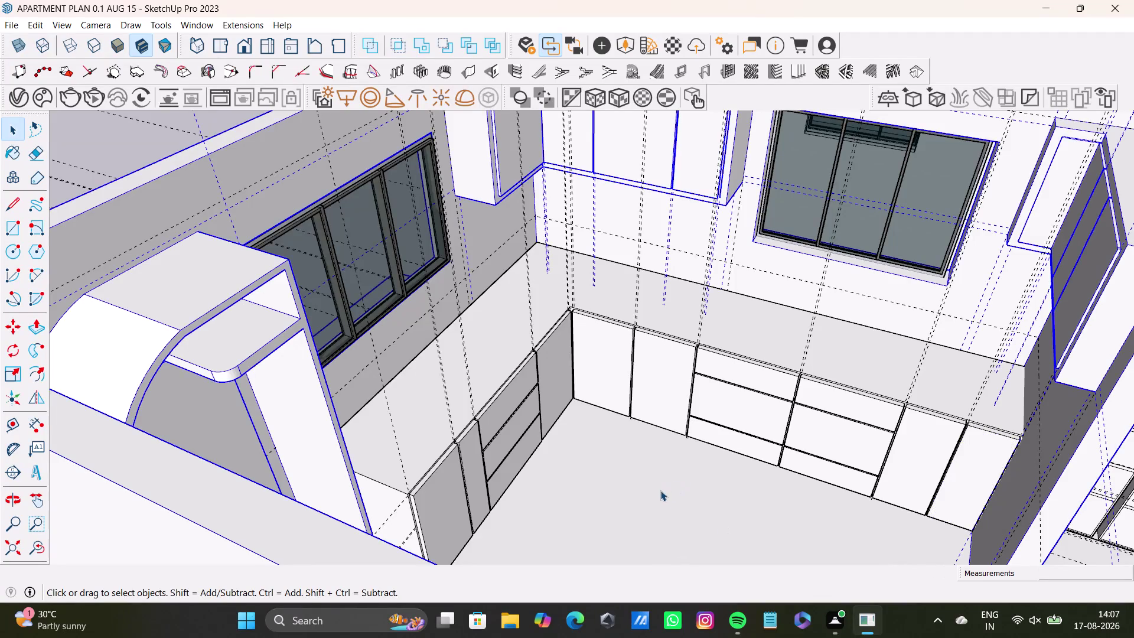
Orbit the view to look down on the base cabinets under the window.
scroll(down, 3)
click(444, 123)
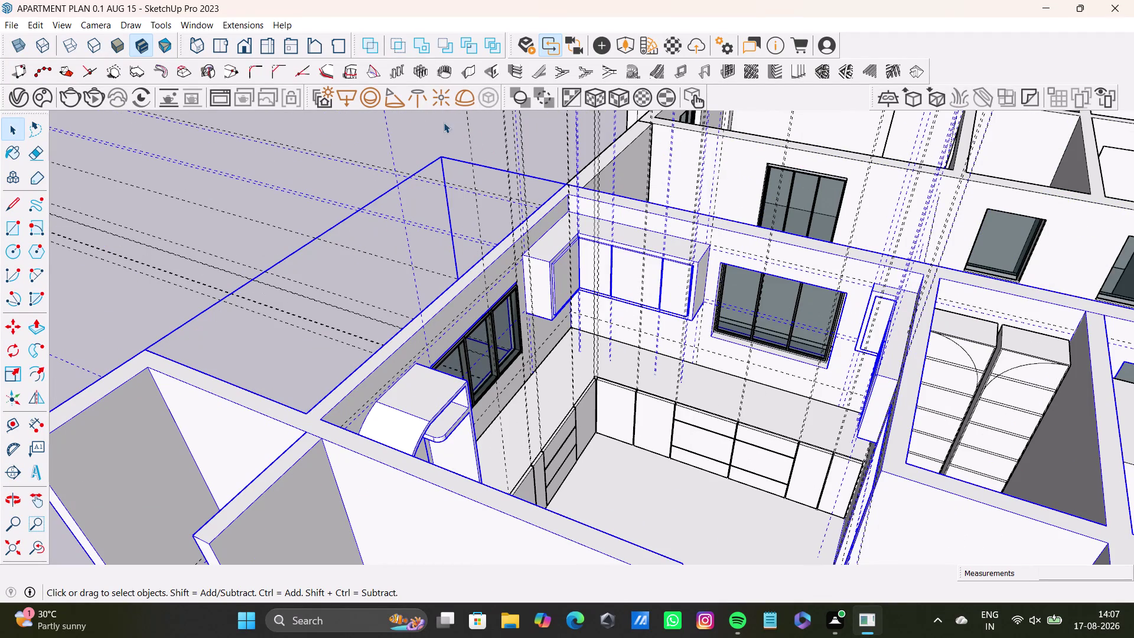
scroll(down, 3)
middle_drag(553, 385, 435, 446)
scroll(up, 3)
middle_drag(568, 375, 589, 324)
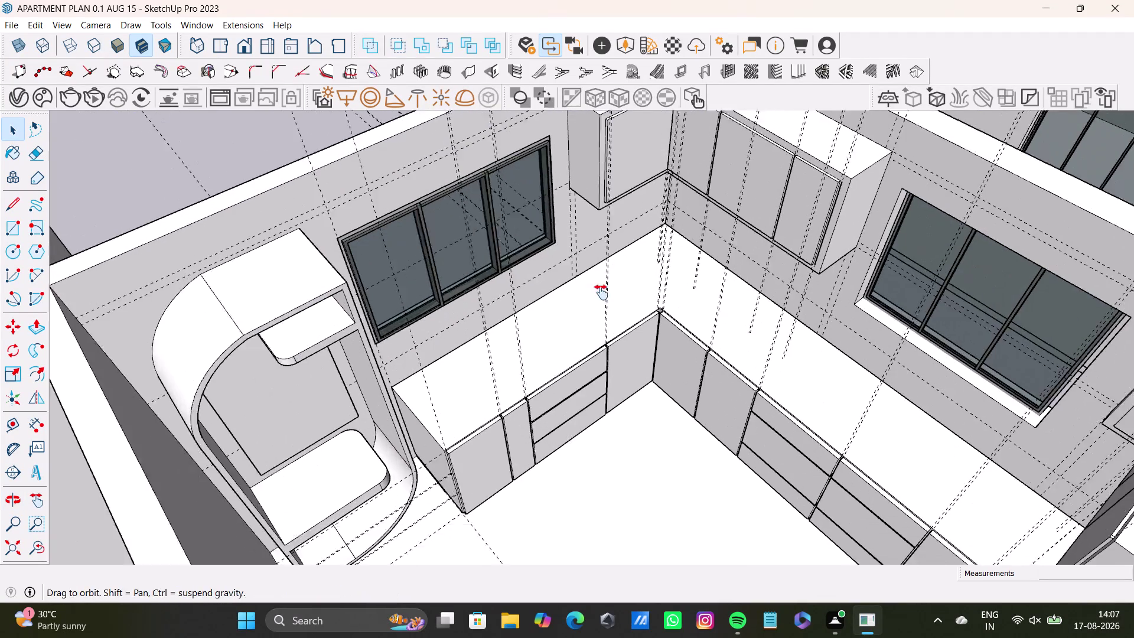
middle_drag(589, 324, 604, 288)
middle_drag(654, 337, 494, 292)
scroll(up, 3)
middle_drag(588, 323, 597, 348)
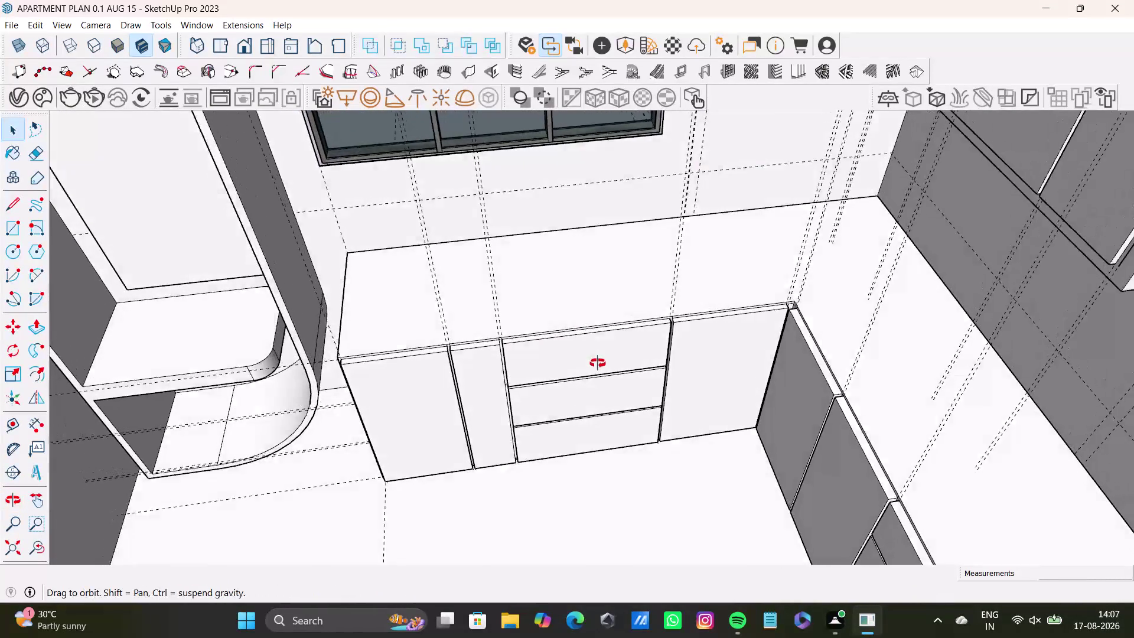
middle_drag(596, 348, 594, 411)
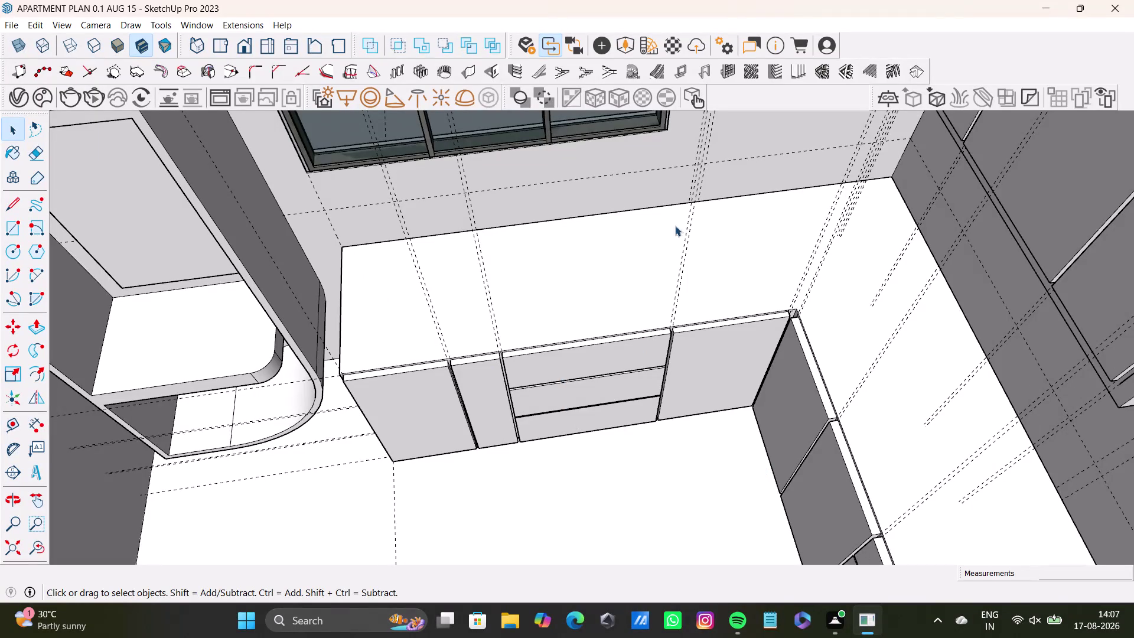
Bring up the Edit menu to reach Delete Guides.
click(9, 231)
scroll(up, 3)
key(space)
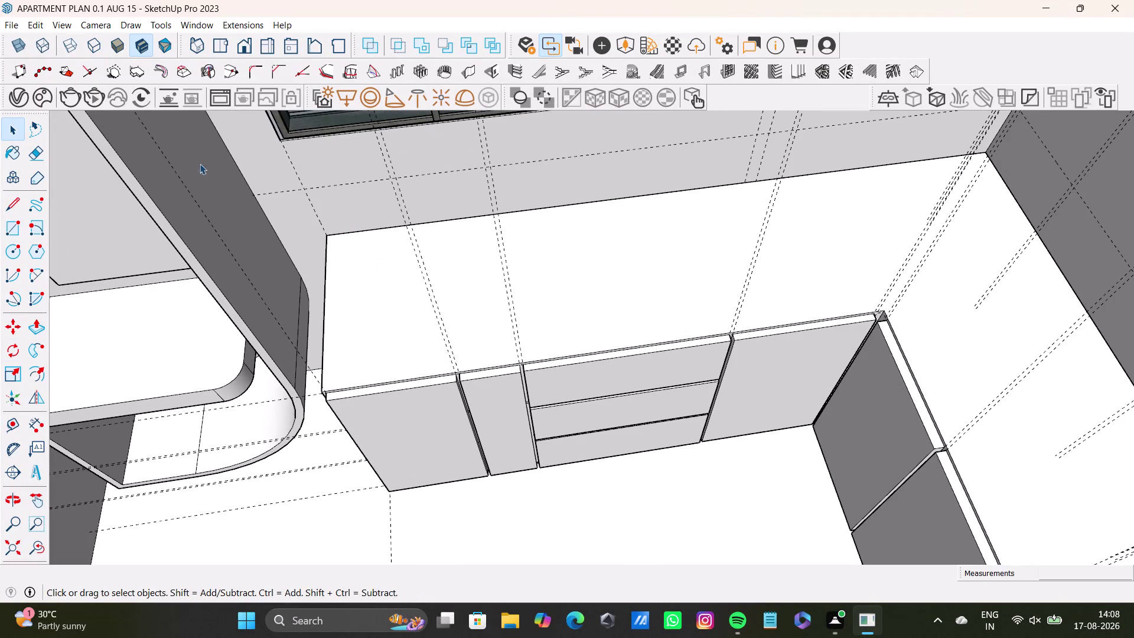
click(35, 25)
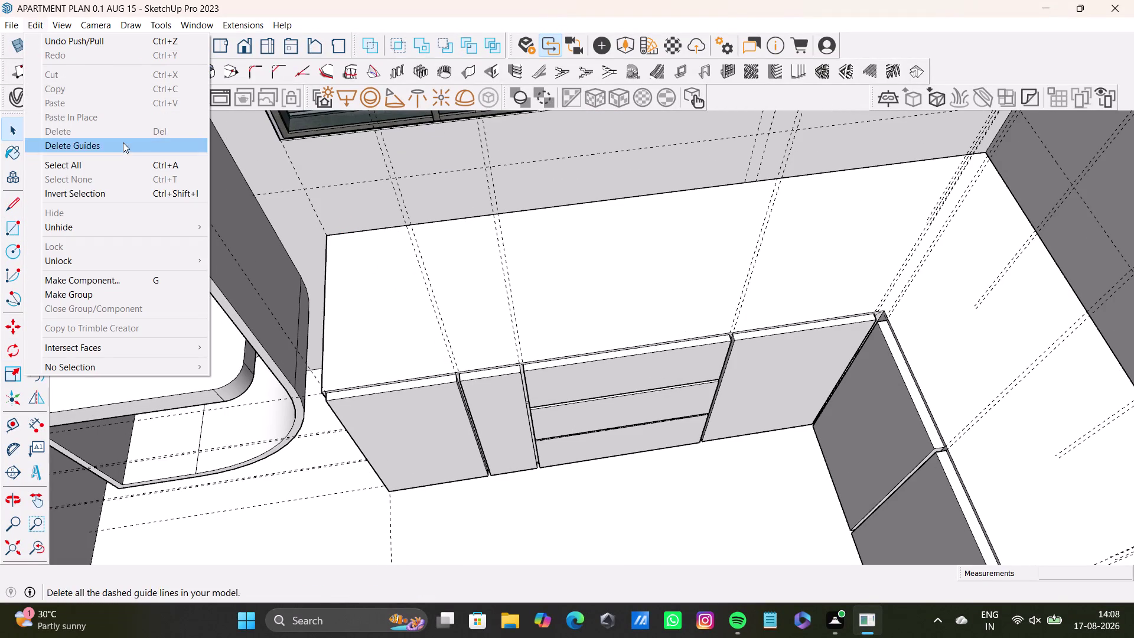
Delete all guide lines and draw a countertop-sized rectangle above the cabinets.
click(123, 142)
key(space)
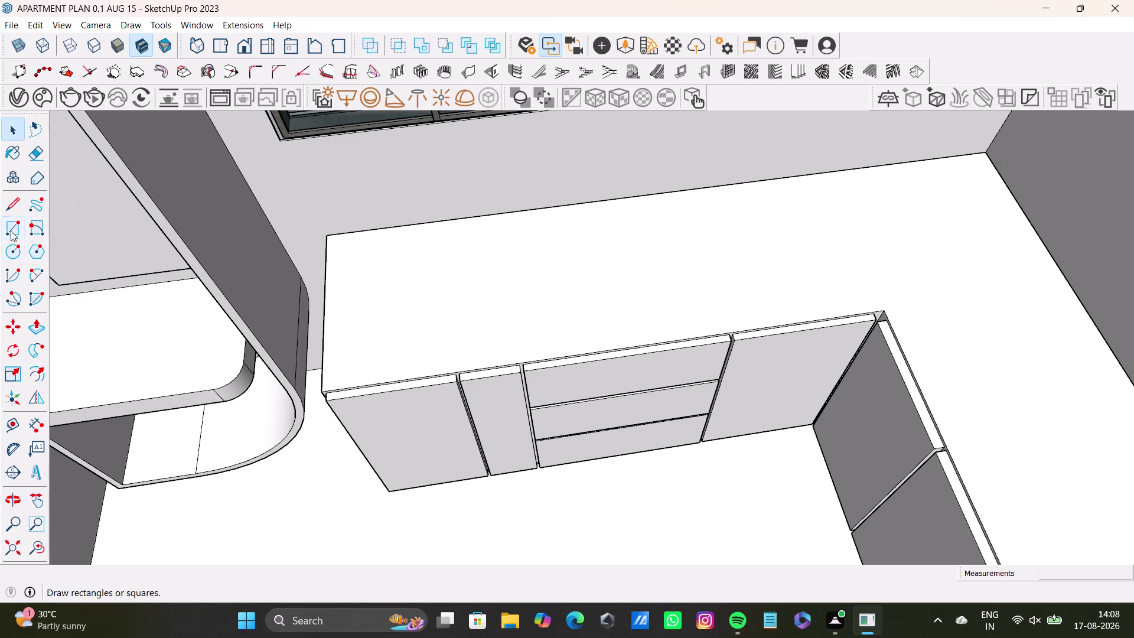
click(10, 230)
click(314, 208)
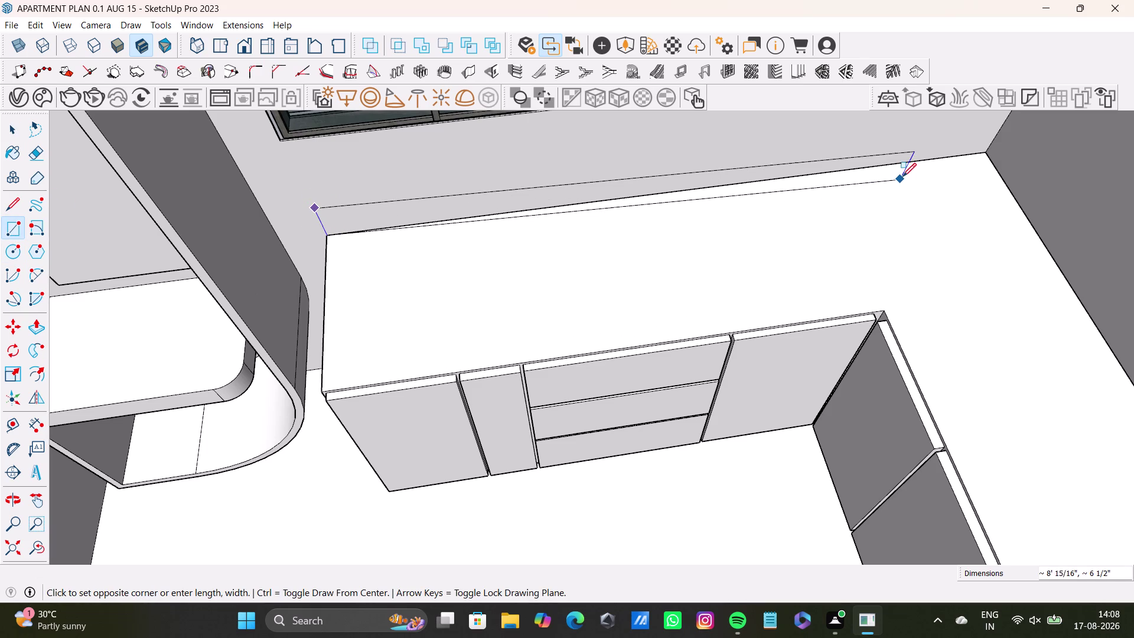
key(Up)
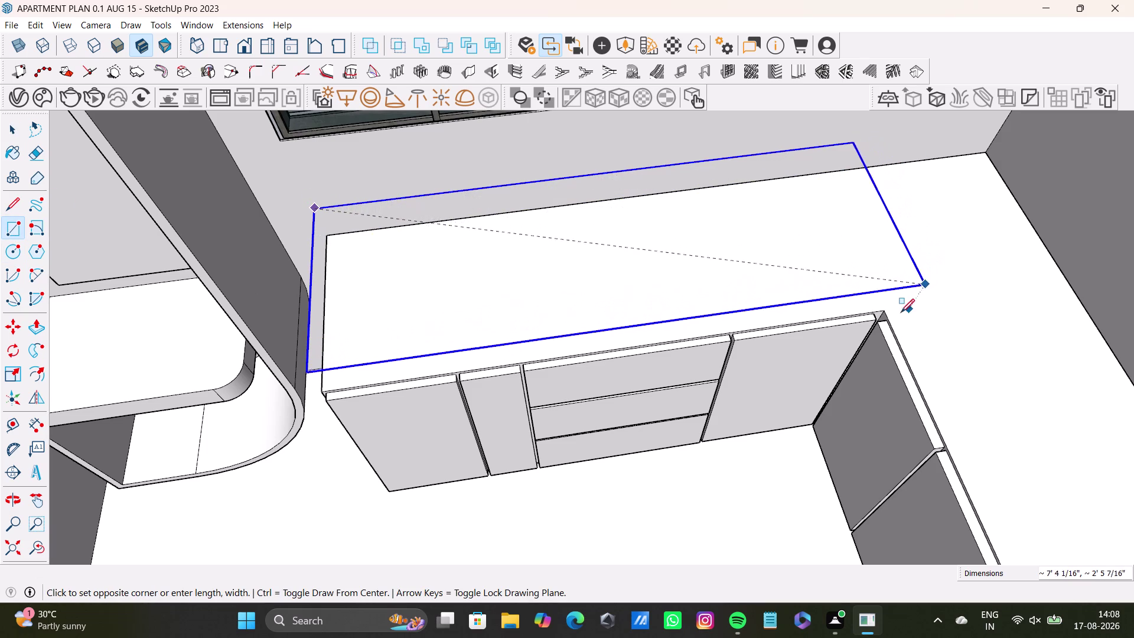
click(883, 321)
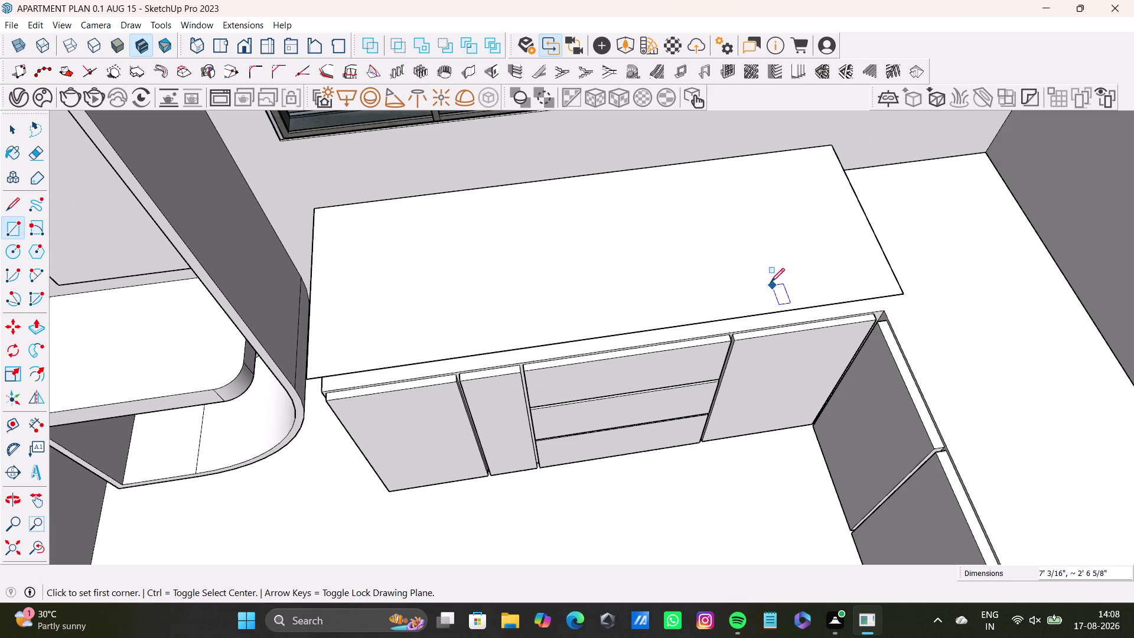
key(space)
Select the new rectangle and move it down onto the cabinet tops.
middle_drag(774, 300, 818, 107)
middle_drag(704, 242, 664, 330)
key(space)
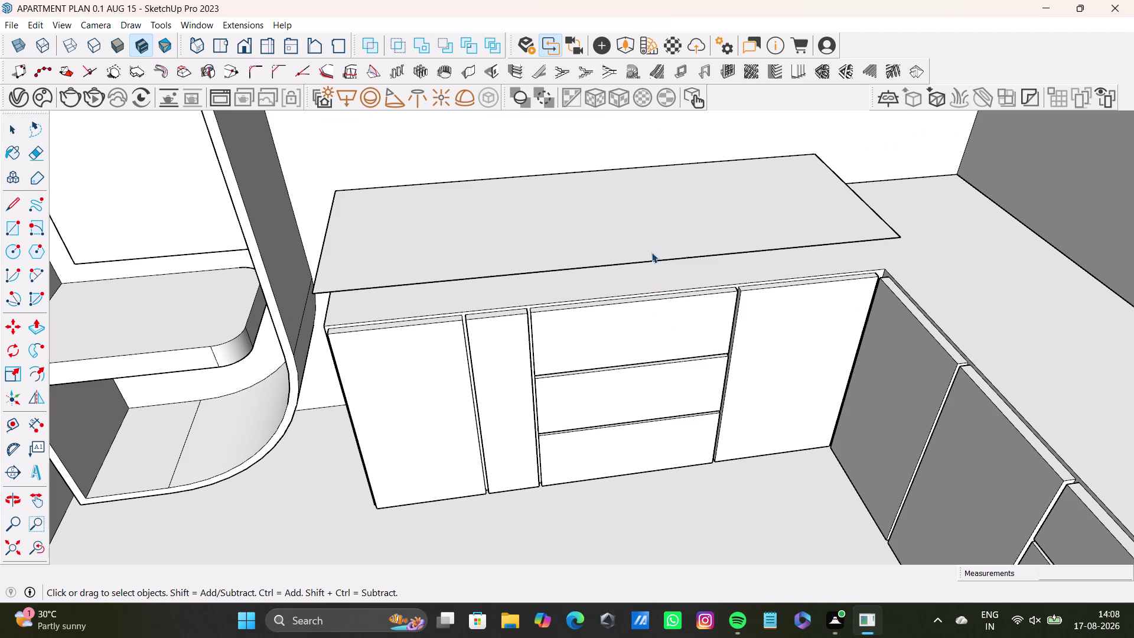
double_click(673, 237)
key(m)
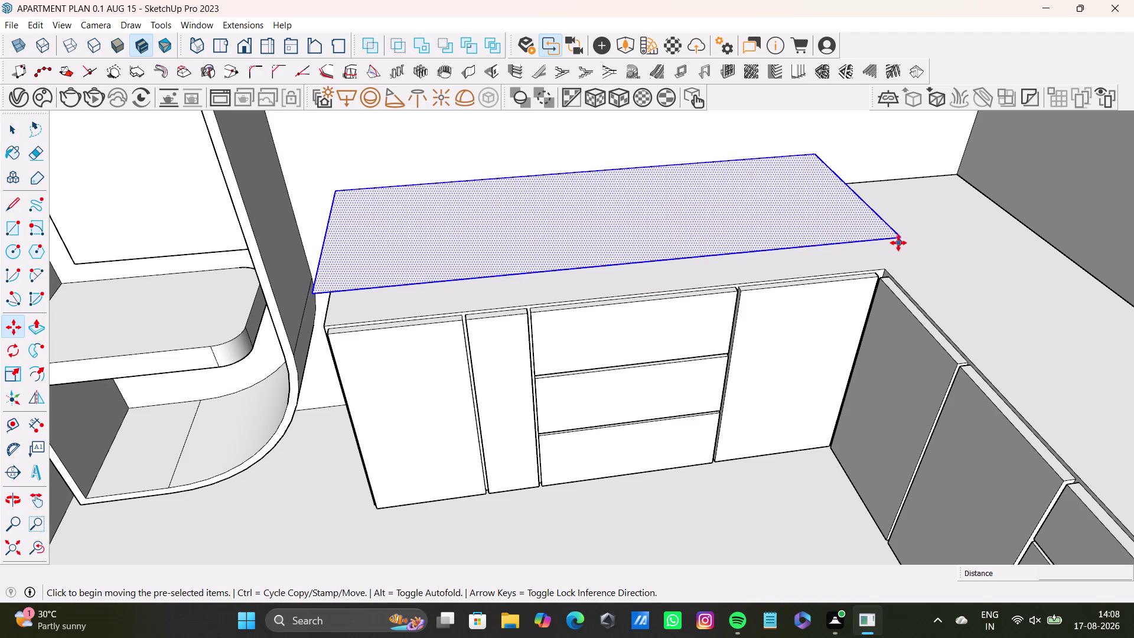
click(897, 238)
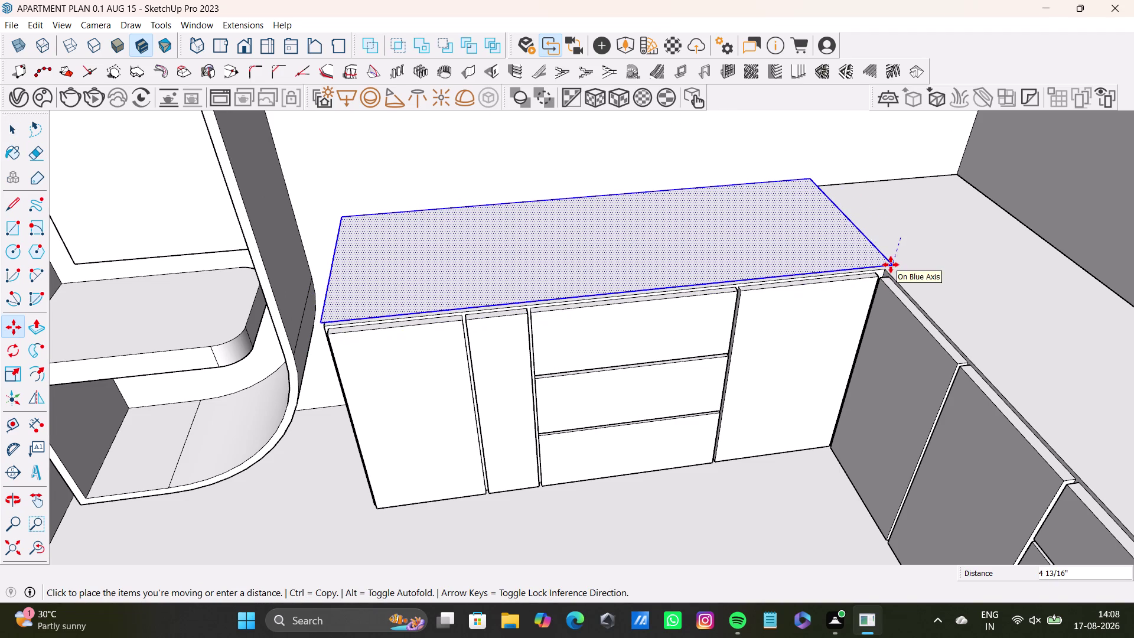
click(888, 253)
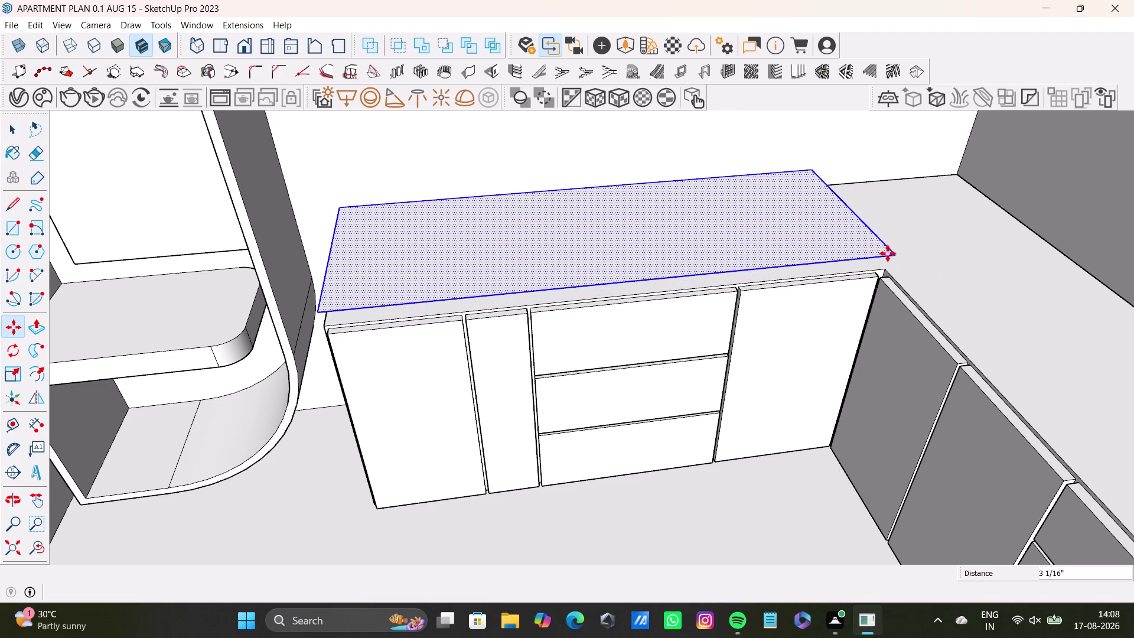
Push/Pull the rectangle into a thin countertop slab.
key(p)
drag(845, 226, 844, 215)
middle_drag(863, 303, 849, 305)
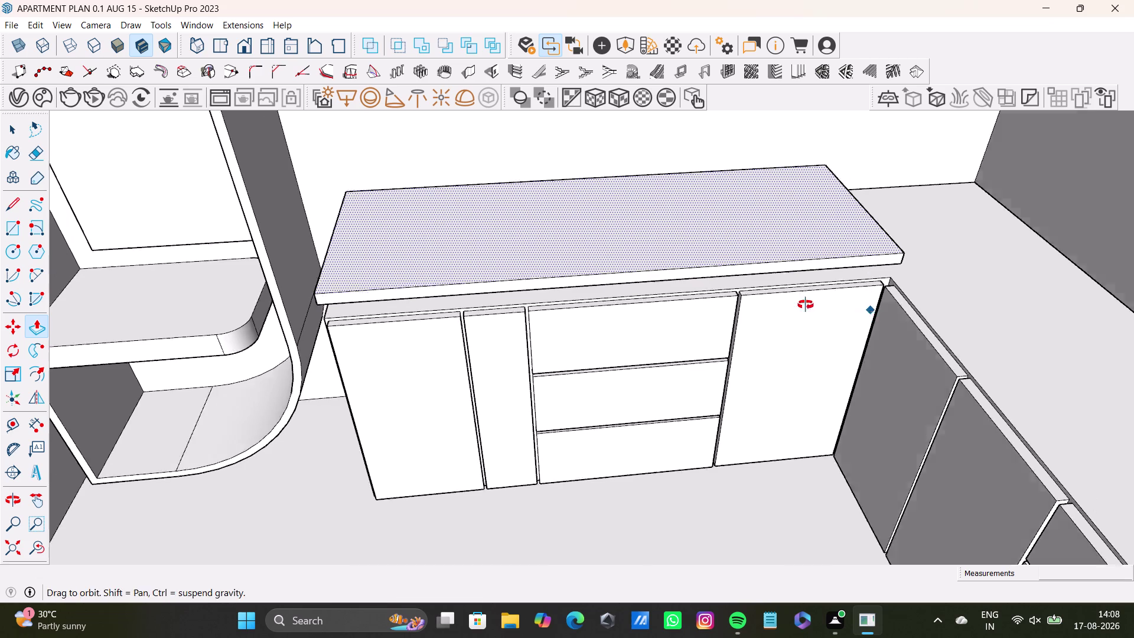
middle_drag(848, 304, 700, 308)
scroll(up, 3)
middle_drag(940, 342, 797, 291)
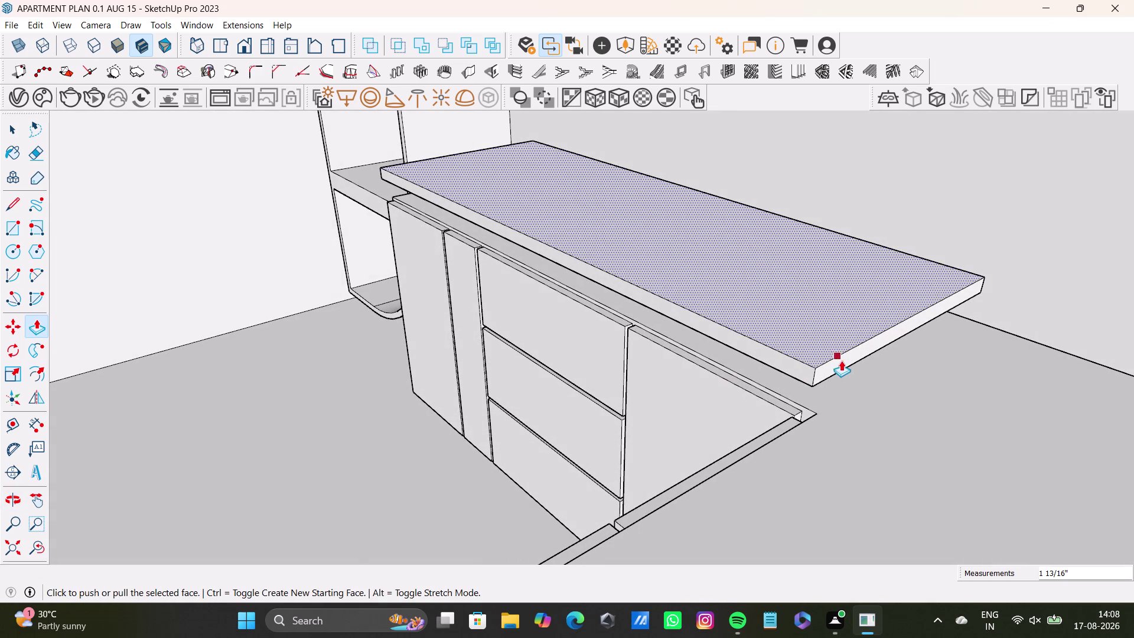
key(space)
click(843, 362)
key(p)
drag(838, 362, 1133, 475)
drag(3, 552, 21, 552)
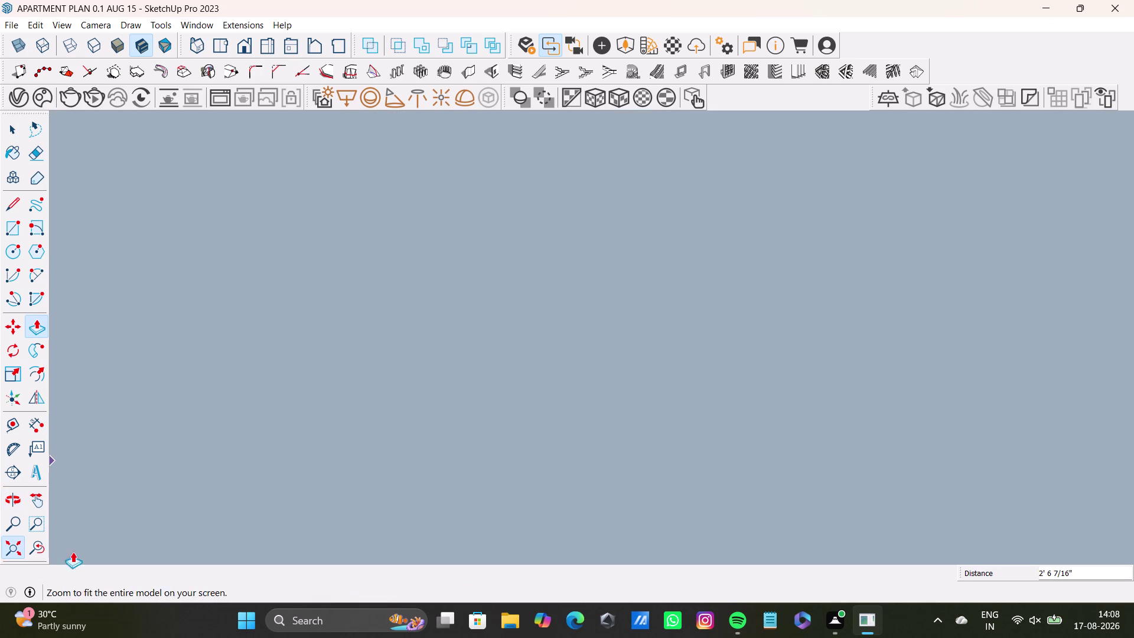
Select the whole countertop slab above the base cabinets.
middle_drag(257, 513, 584, 546)
scroll(up, 3)
middle_drag(616, 273, 588, 460)
scroll(up, 3)
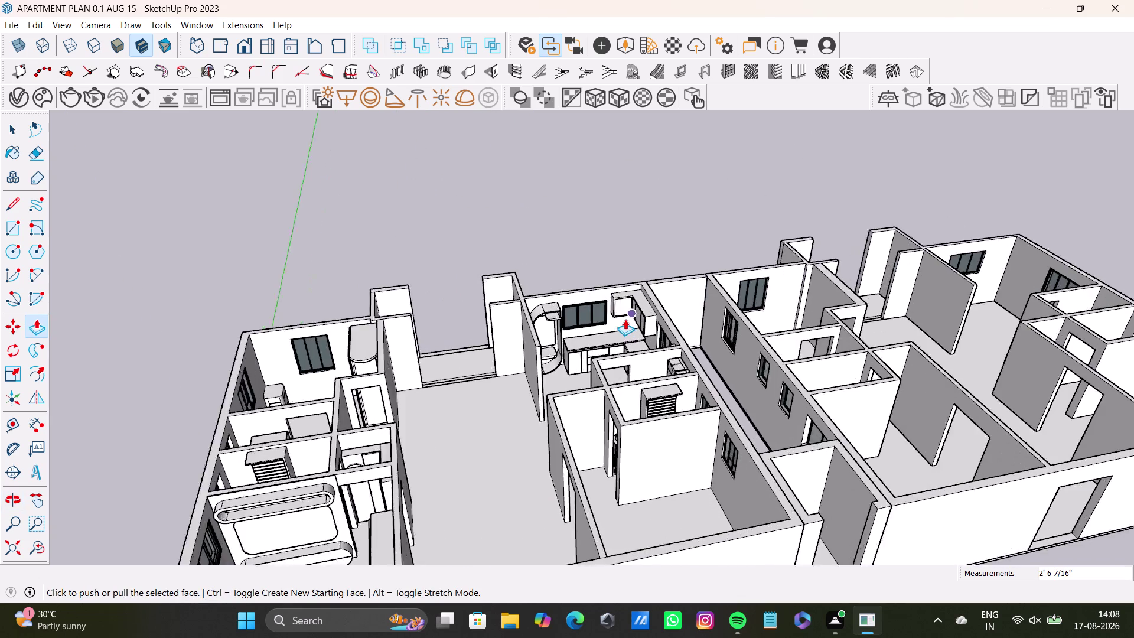
scroll(up, 3)
middle_drag(701, 375, 708, 321)
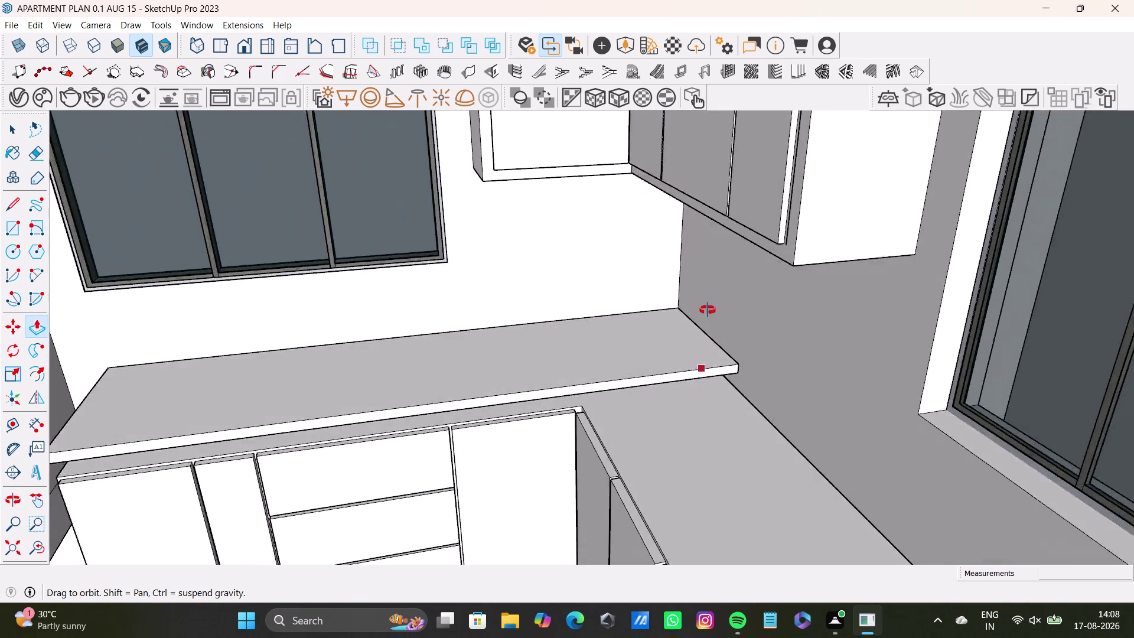
middle_drag(708, 322, 702, 352)
middle_drag(671, 389, 724, 302)
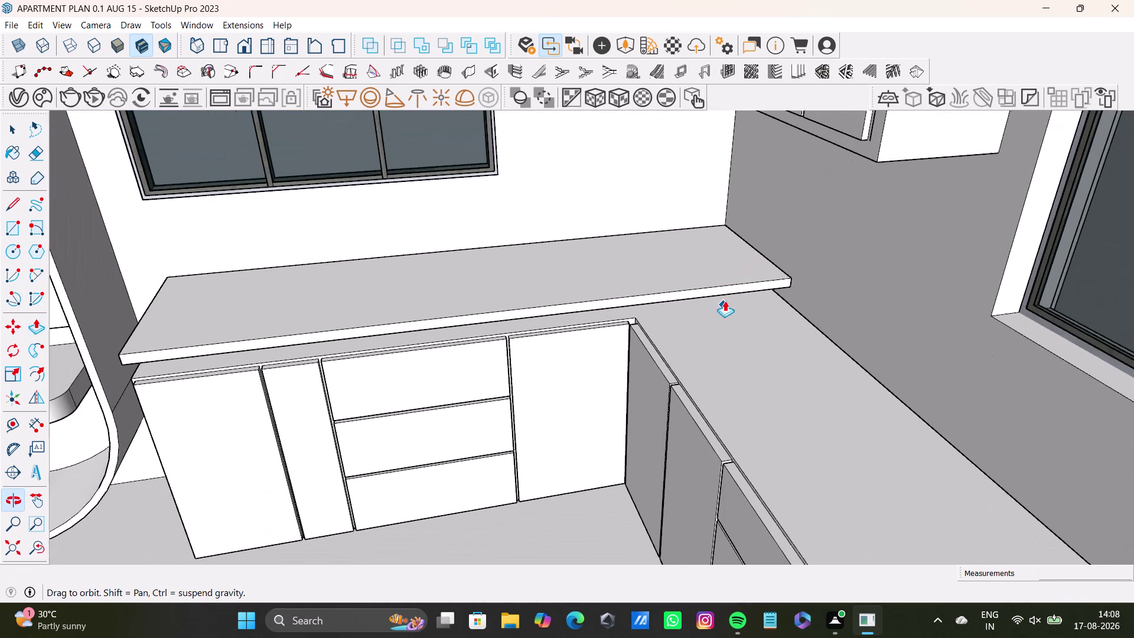
middle_drag(724, 302, 724, 300)
key(space)
click(146, 358)
double_click(149, 353)
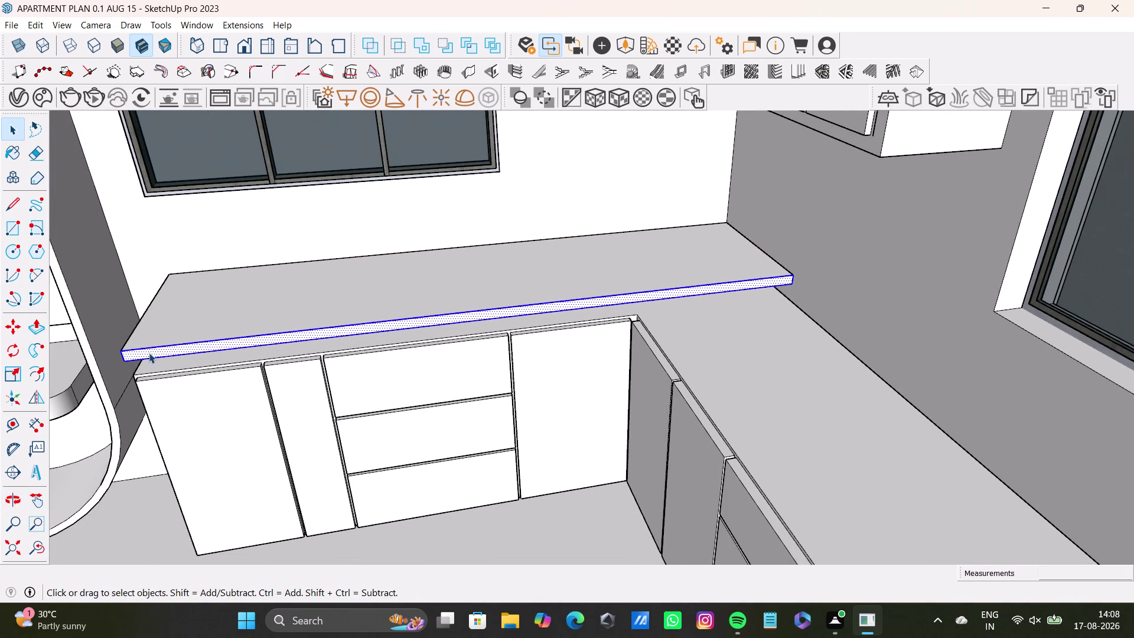
double_click(163, 328)
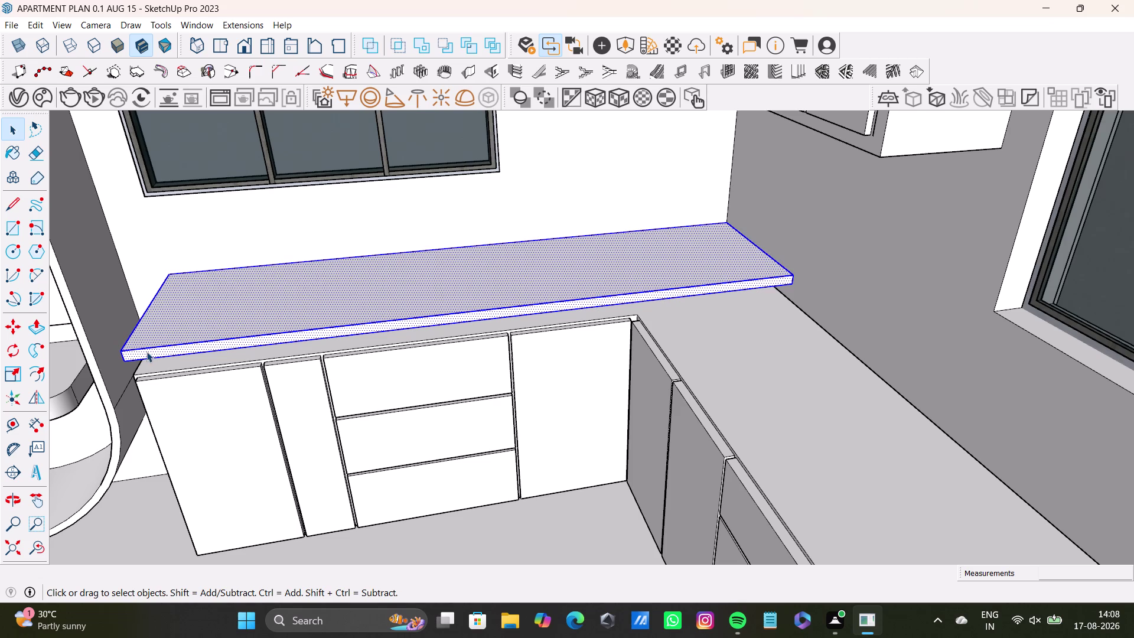
Start moving the countertop, then reselect the slab from underneath.
text(m,)
click(126, 360)
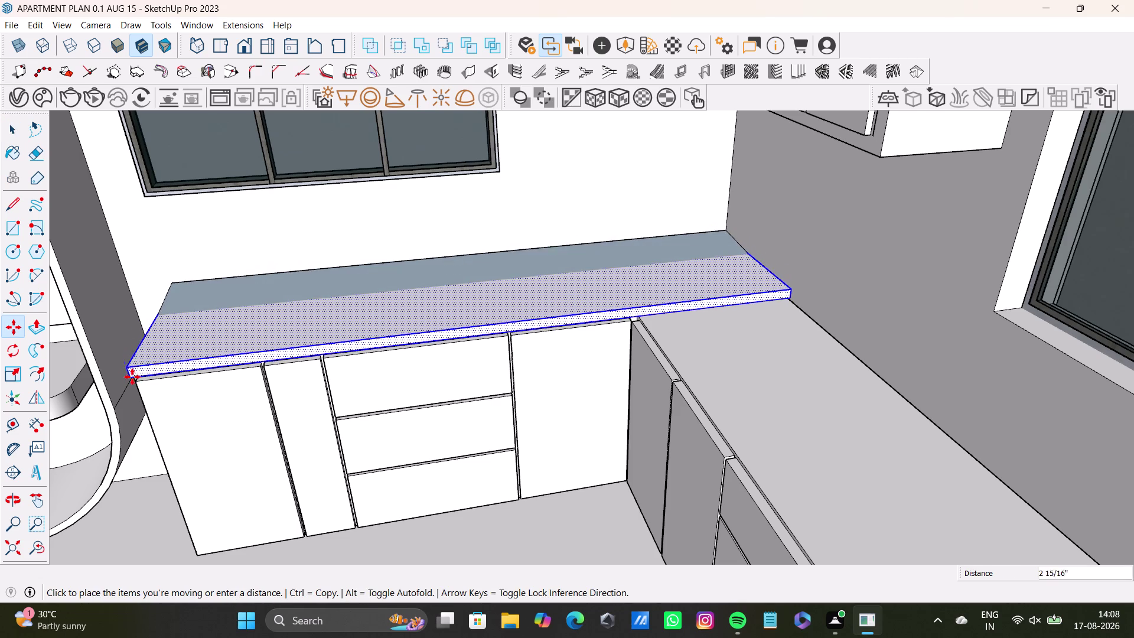
key(space)
middle_drag(240, 362, 451, 200)
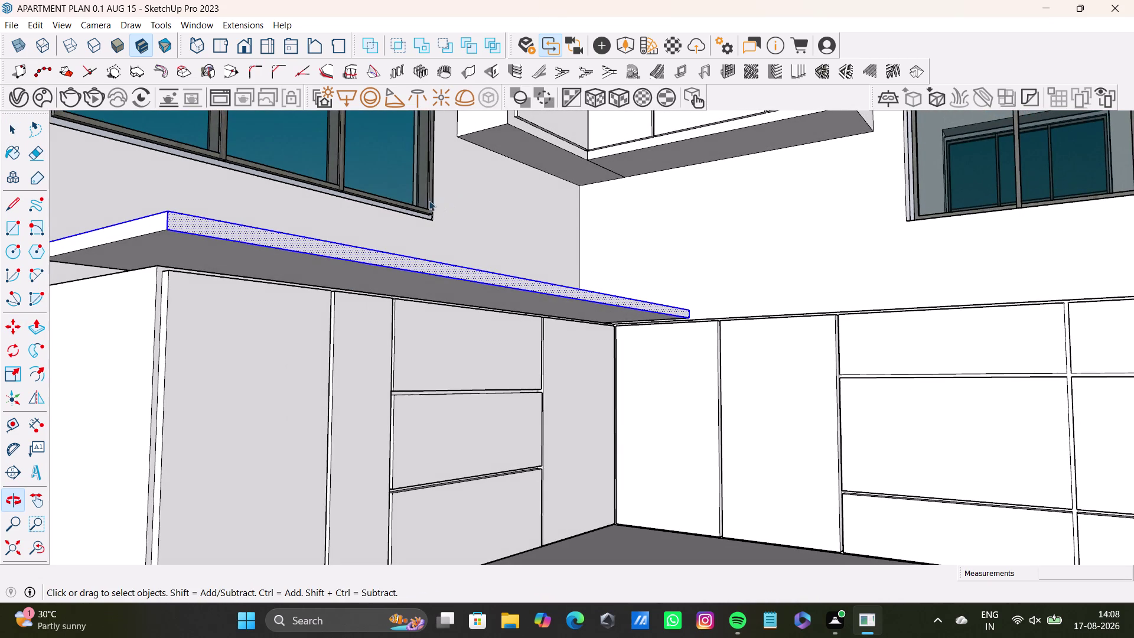
double_click(143, 225)
double_click(161, 237)
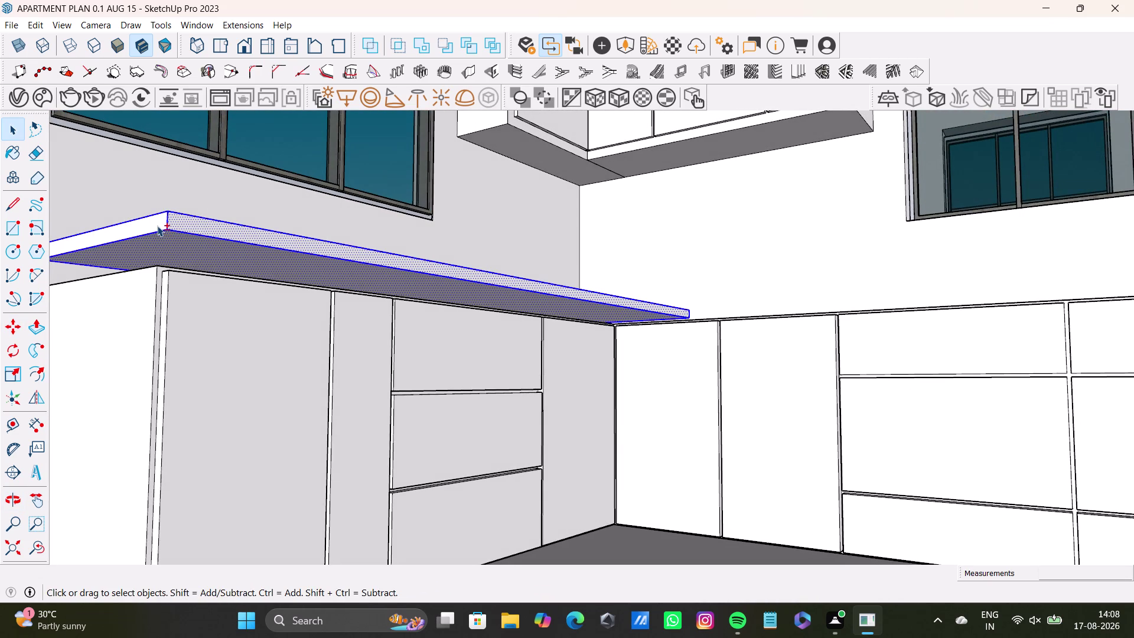
double_click(157, 225)
middle_drag(173, 240, 62, 366)
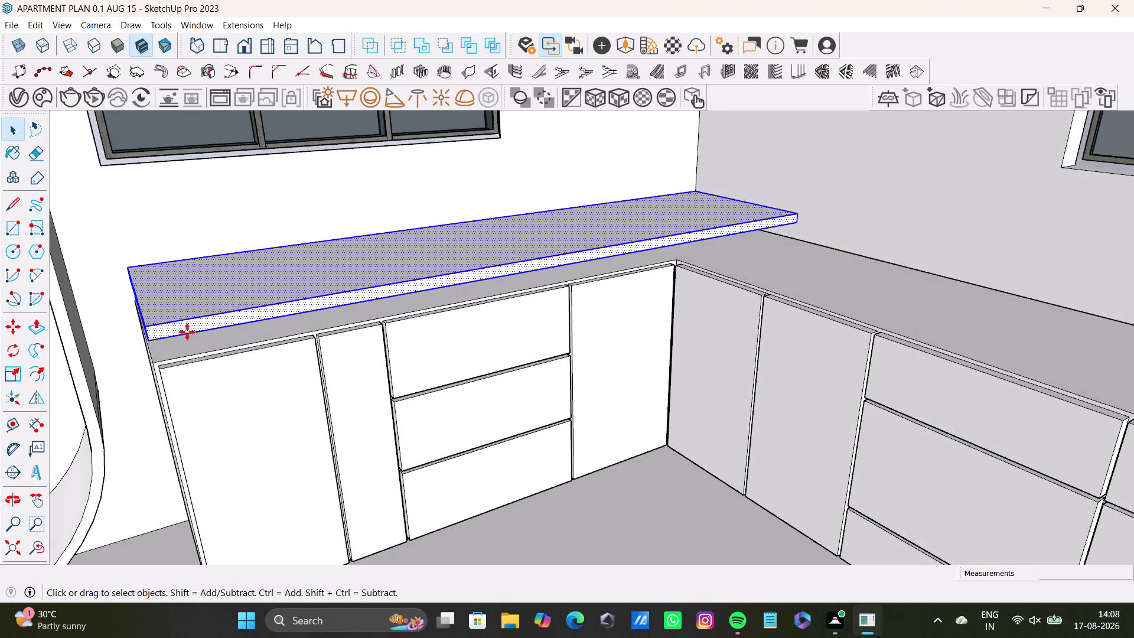
Move the countertop onto the cabinet edge by its front corner, then shift it sideways.
key(m)
click(147, 340)
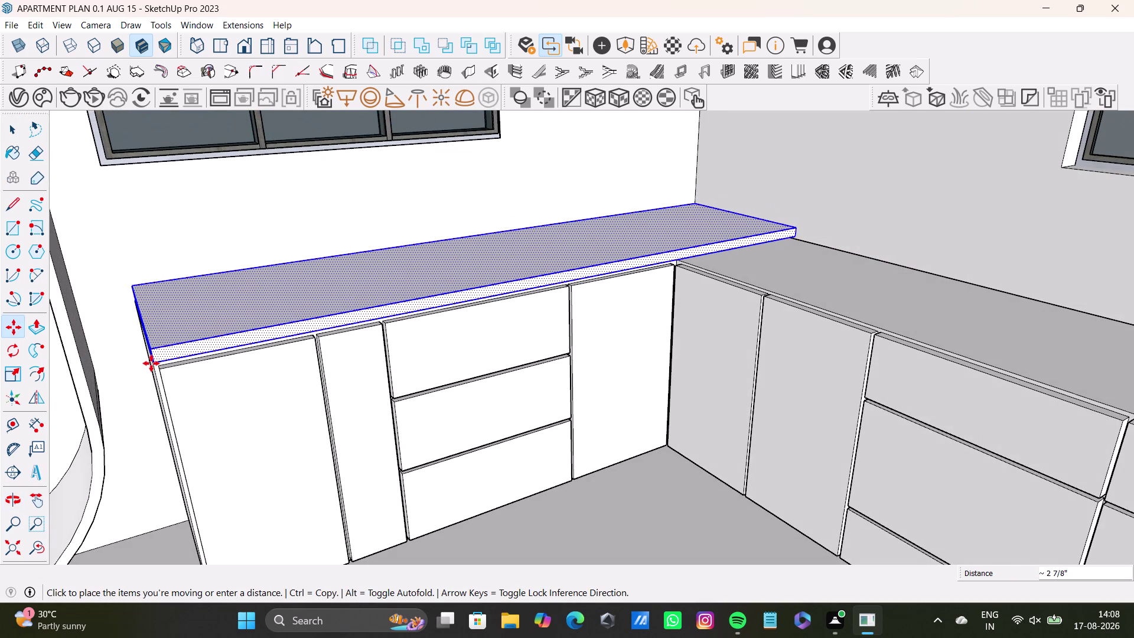
click(151, 363)
middle_click(389, 343)
middle_drag(363, 348, 480, 333)
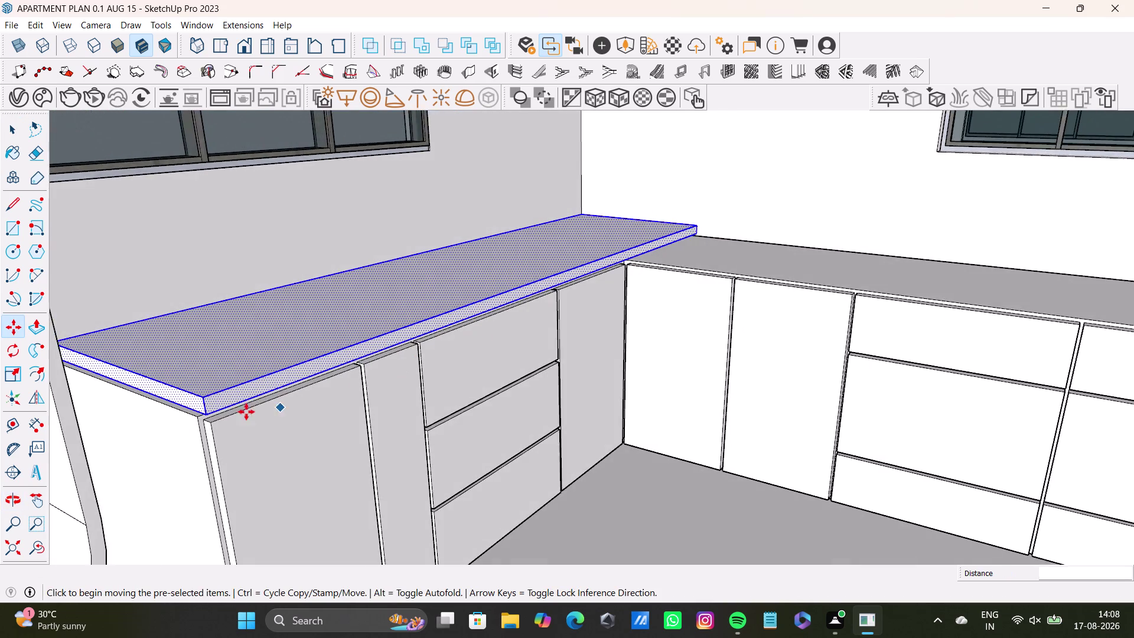
scroll(up, 3)
middle_drag(242, 409, 264, 334)
drag(214, 302, 208, 305)
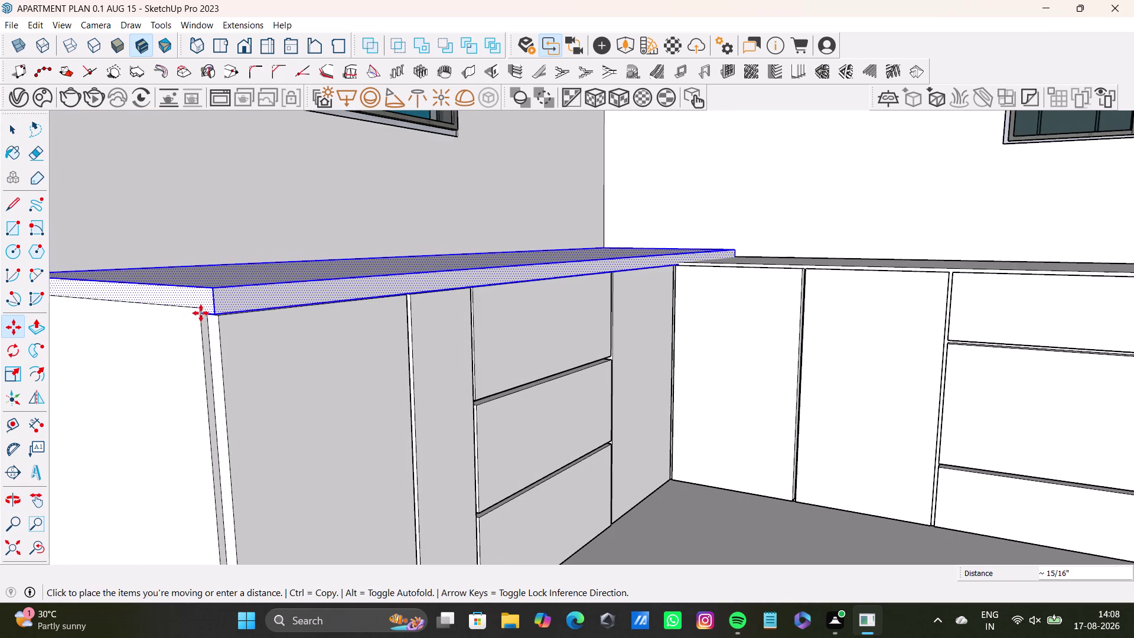
click(196, 309)
Snap the countertop corner onto the cabinets' front corner.
middle_drag(223, 312, 157, 378)
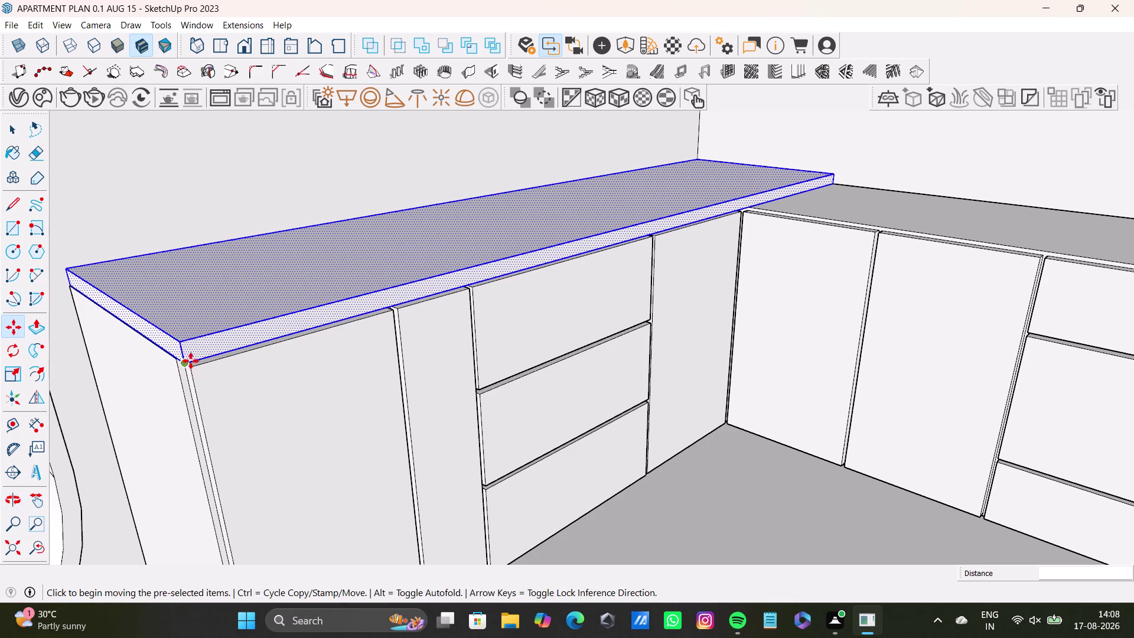
key(space)
click(160, 346)
click(168, 346)
key(p)
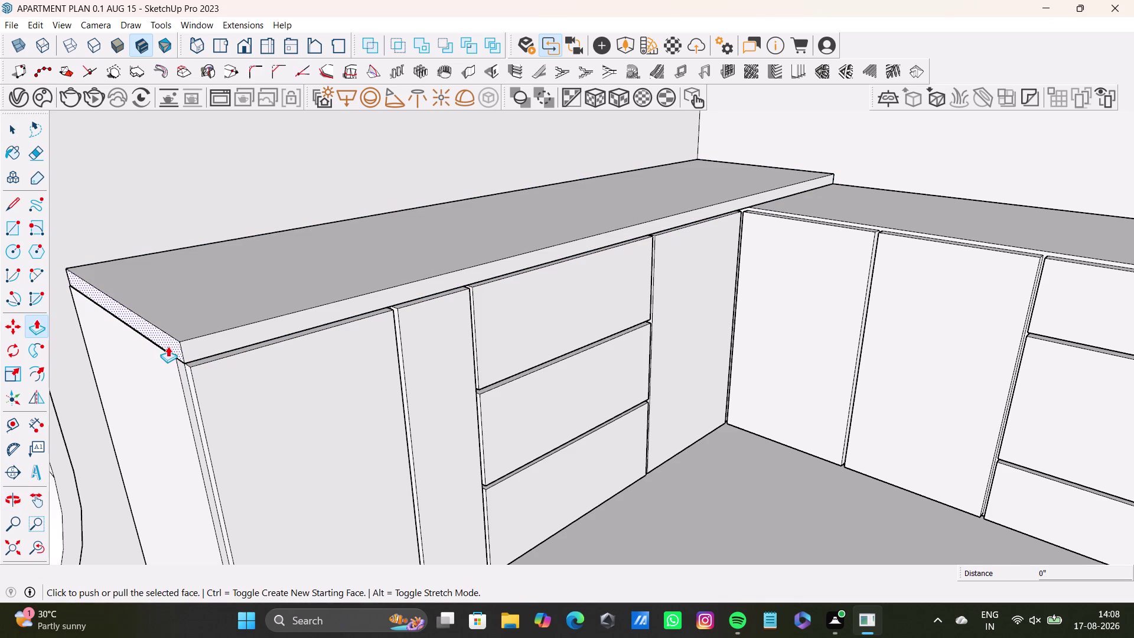
Orbit in close to the countertop joint at the end of the cabinets.
drag(175, 344, 168, 345)
middle_drag(216, 358, 231, 415)
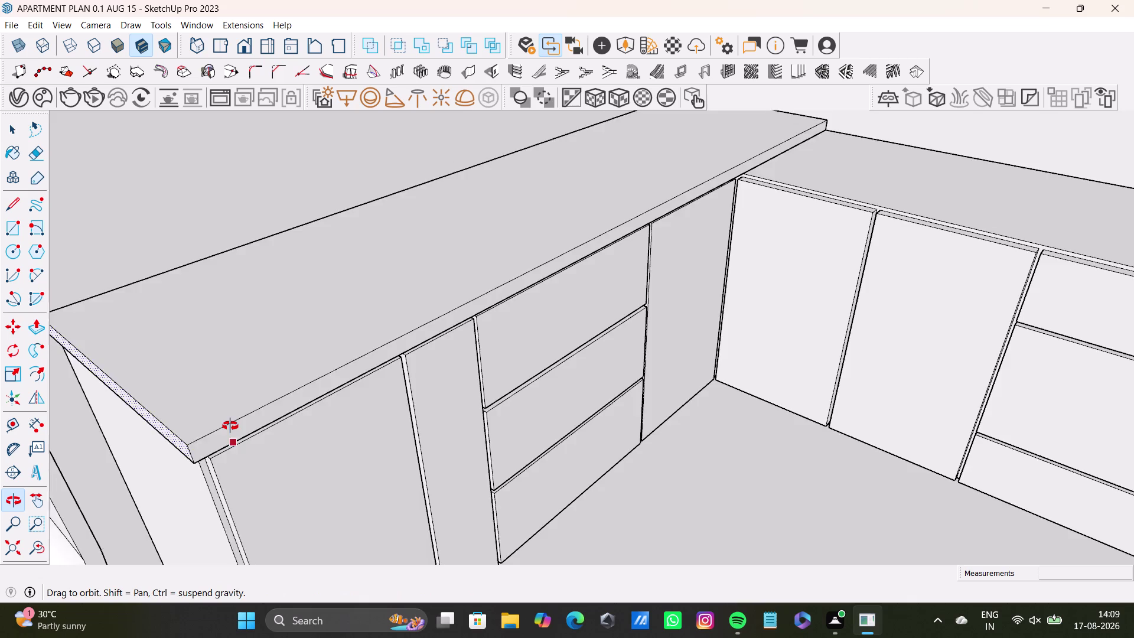
middle_drag(231, 415, 220, 467)
scroll(down, 3)
middle_drag(420, 317, 324, 177)
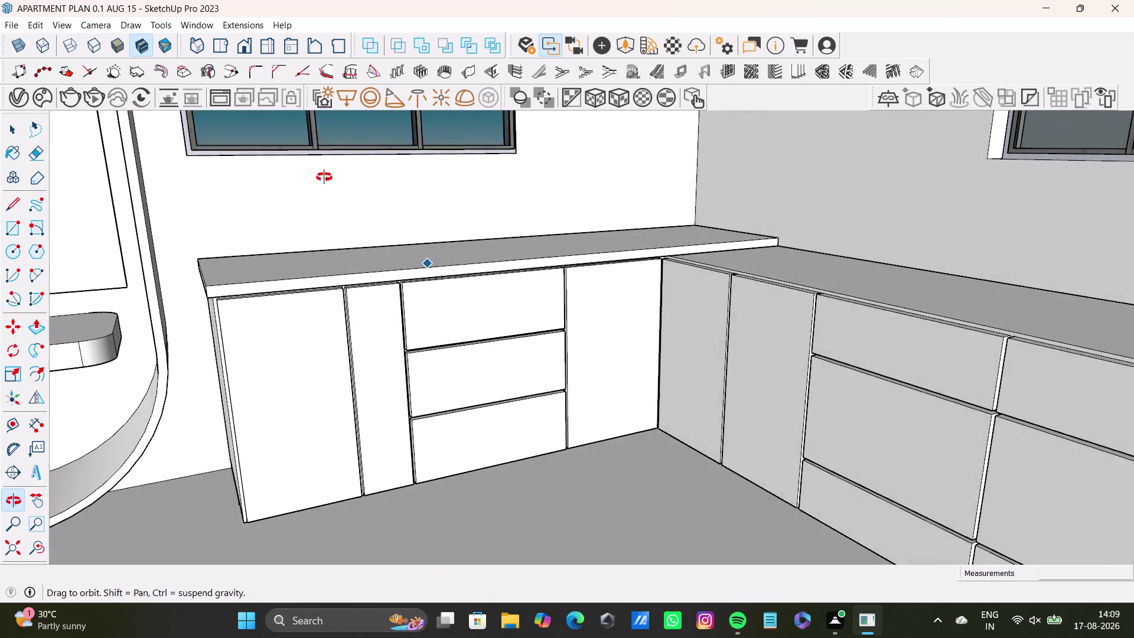
middle_drag(324, 177, 266, 197)
scroll(up, 3)
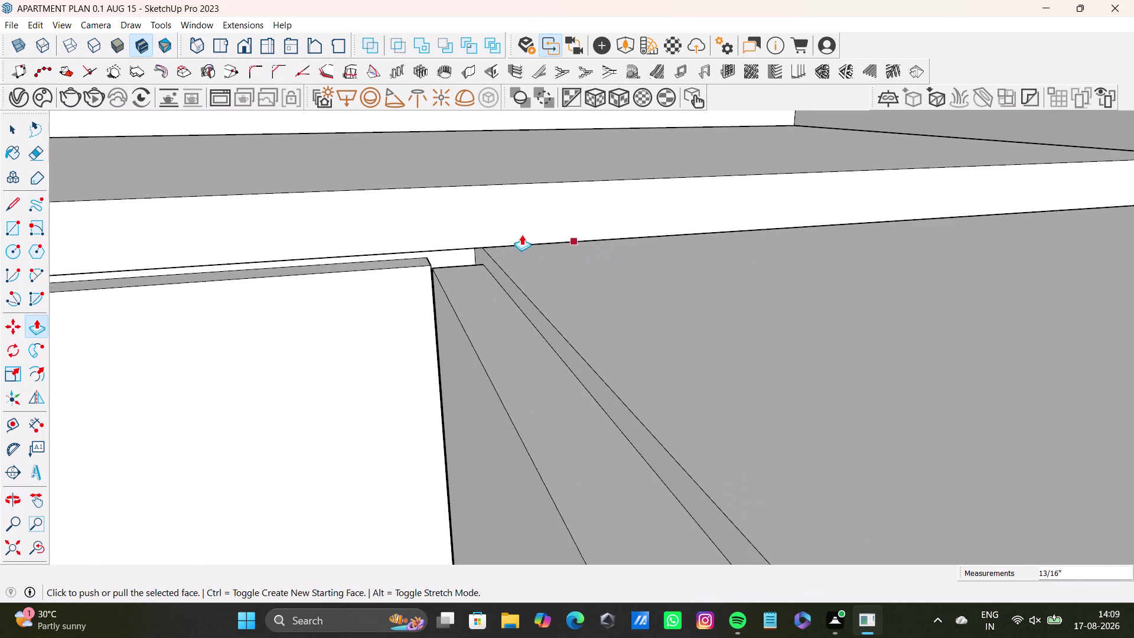
Draw a dividing line across the countertop and pick the new face to pull.
click(11, 427)
click(9, 204)
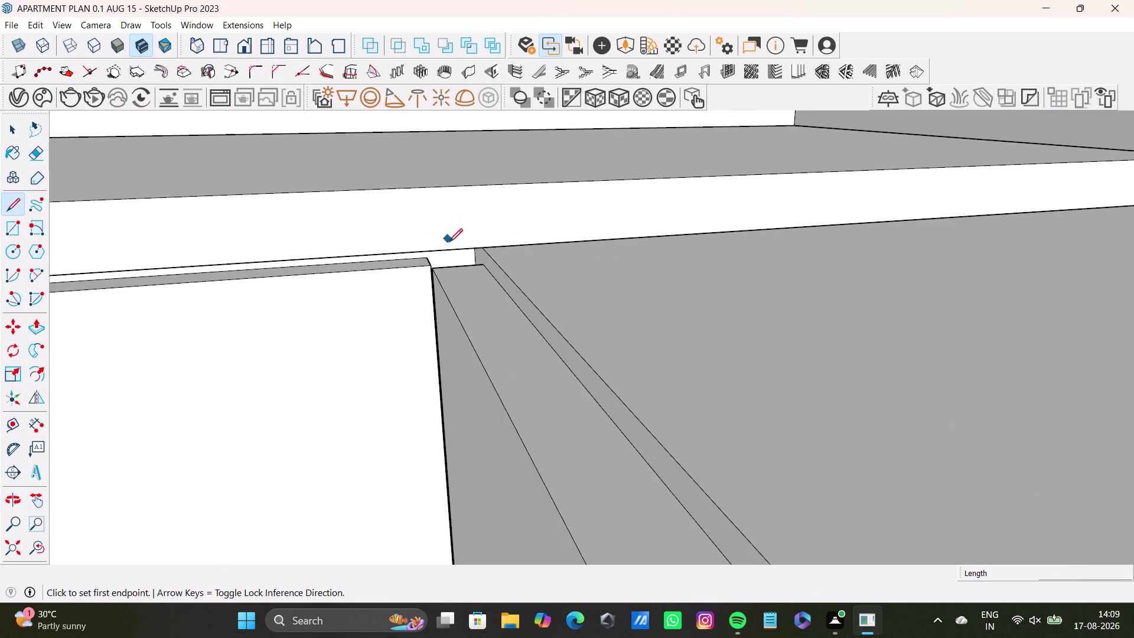
click(455, 246)
click(454, 188)
key(space)
click(525, 222)
key(p)
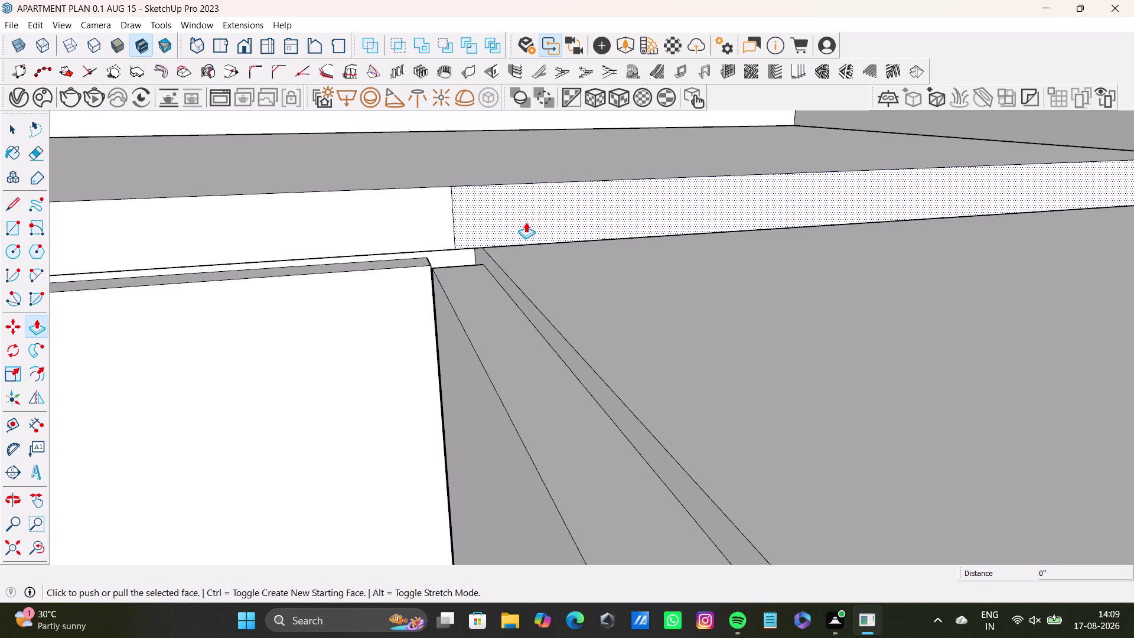
click(526, 222)
Orbit along the cabinet run to inspect the corner and tall cabinet doors.
scroll(down, 3)
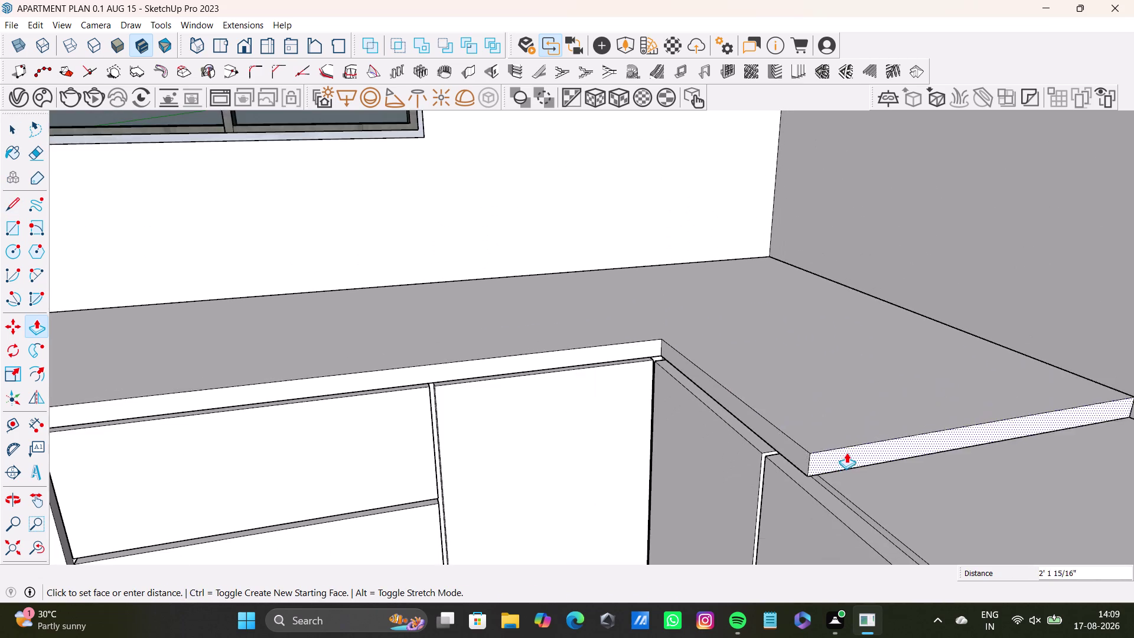
scroll(down, 3)
middle_drag(877, 462, 709, 252)
scroll(down, 3)
middle_drag(1020, 424, 830, 284)
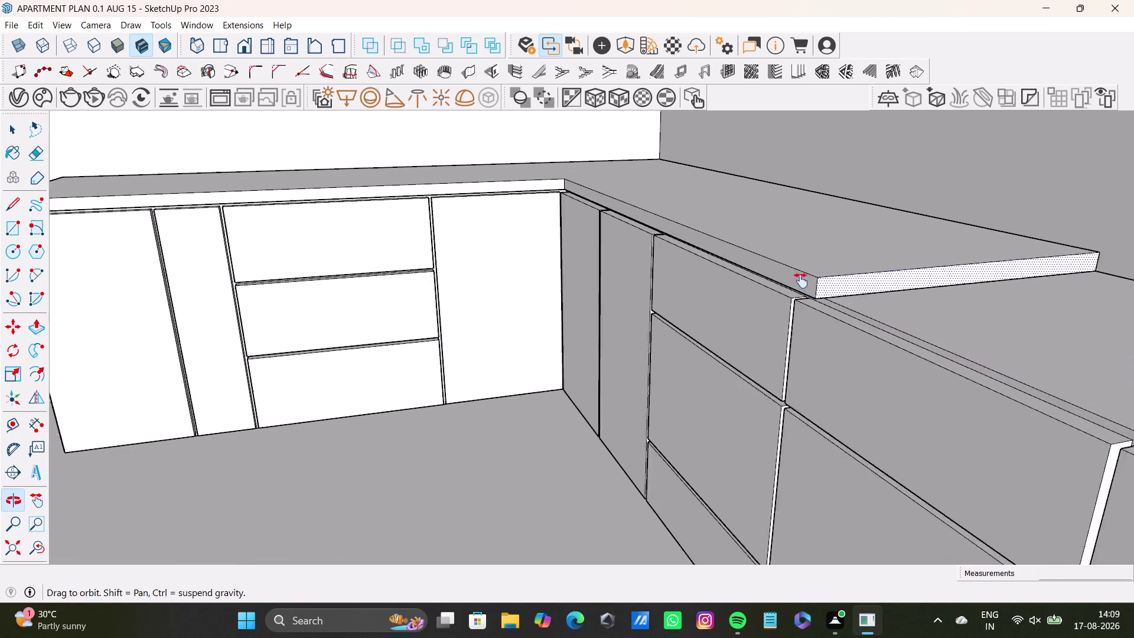
middle_drag(829, 284, 801, 280)
scroll(down, 3)
middle_drag(1006, 392, 820, 281)
middle_drag(511, 317, 907, 350)
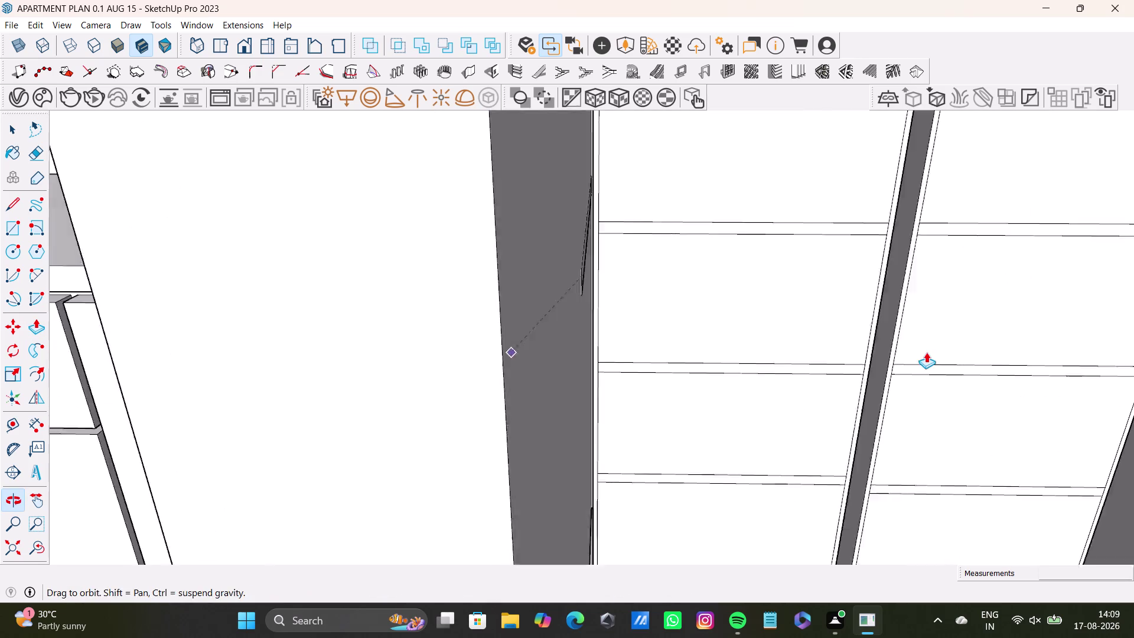
middle_drag(907, 351, 926, 352)
scroll(down, 3)
middle_drag(33, 297, 488, 271)
middle_drag(92, 342, 329, 307)
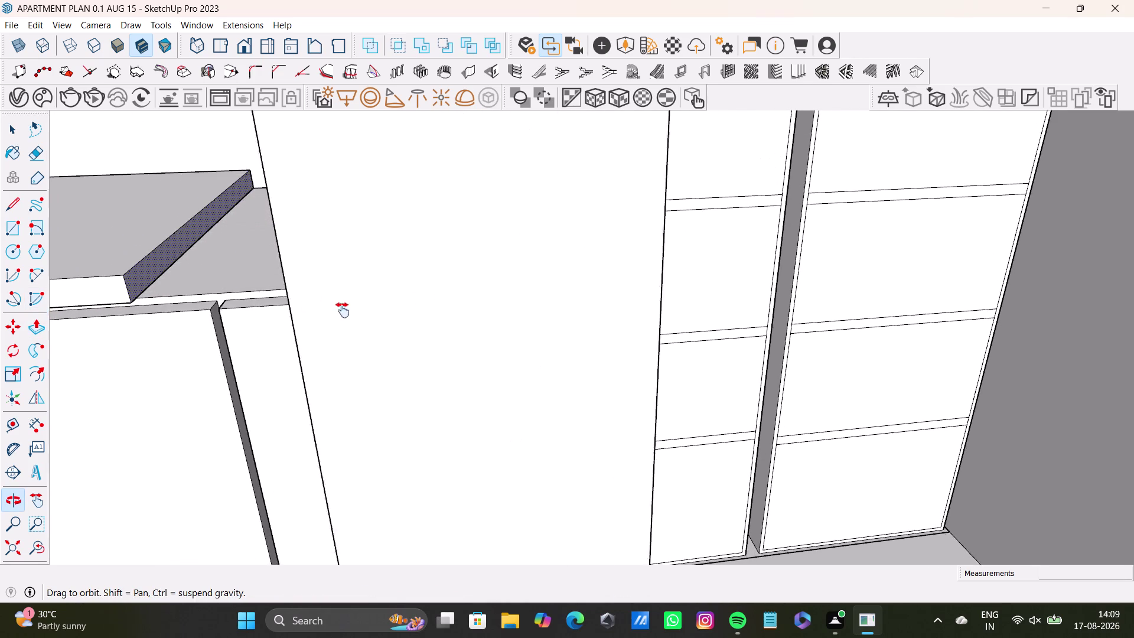
middle_drag(329, 307, 432, 352)
click(407, 306)
scroll(down, 3)
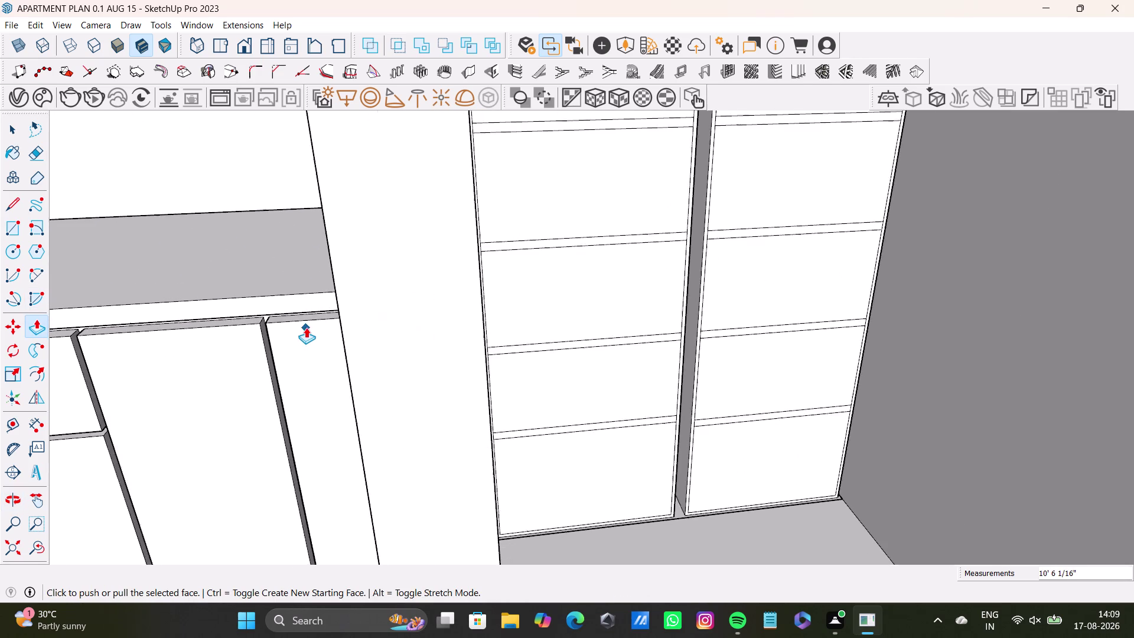
scroll(down, 3)
middle_drag(307, 323, 349, 310)
click(12, 549)
middle_drag(358, 307, 336, 518)
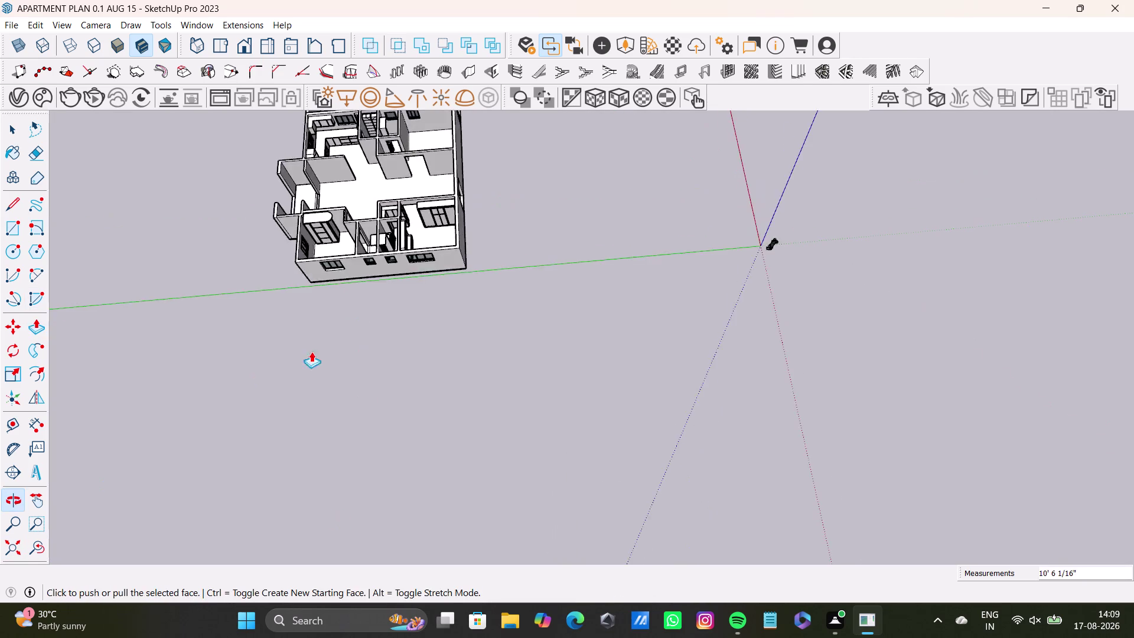
Orbit back into the kitchen to frame the countertop end by the wall.
scroll(up, 3)
middle_drag(469, 182, 336, 341)
middle_drag(304, 287, 139, 266)
middle_drag(346, 162, 444, 312)
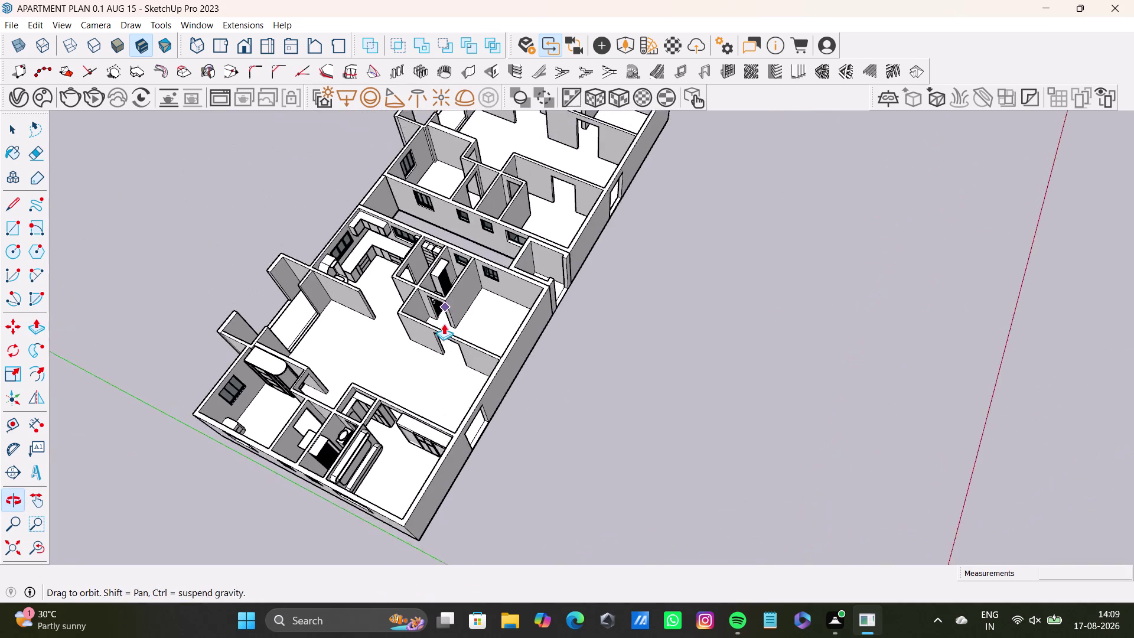
middle_drag(462, 344, 274, 270)
middle_drag(441, 204, 490, 261)
scroll(up, 3)
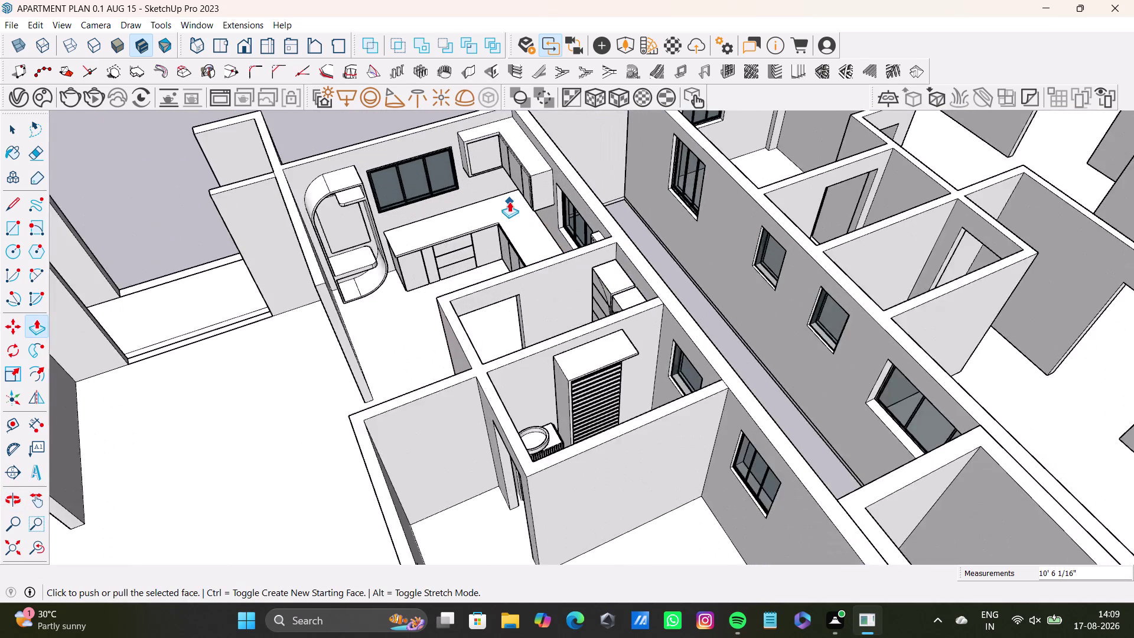
scroll(up, 3)
middle_drag(490, 234, 675, 174)
middle_drag(530, 338, 704, 310)
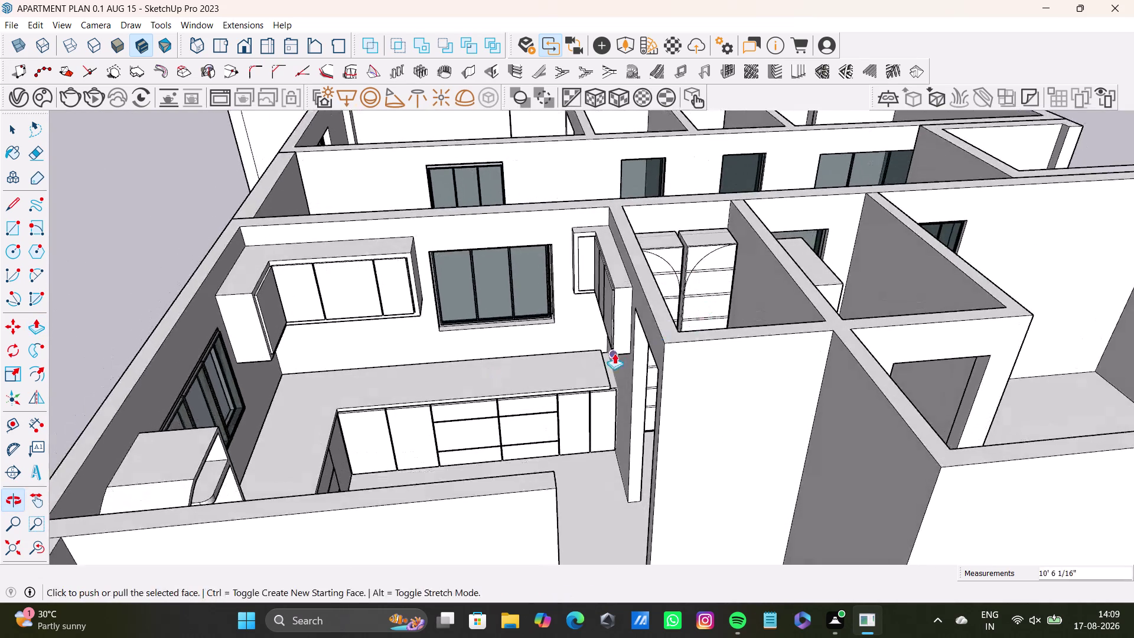
scroll(up, 3)
middle_drag(589, 378, 554, 313)
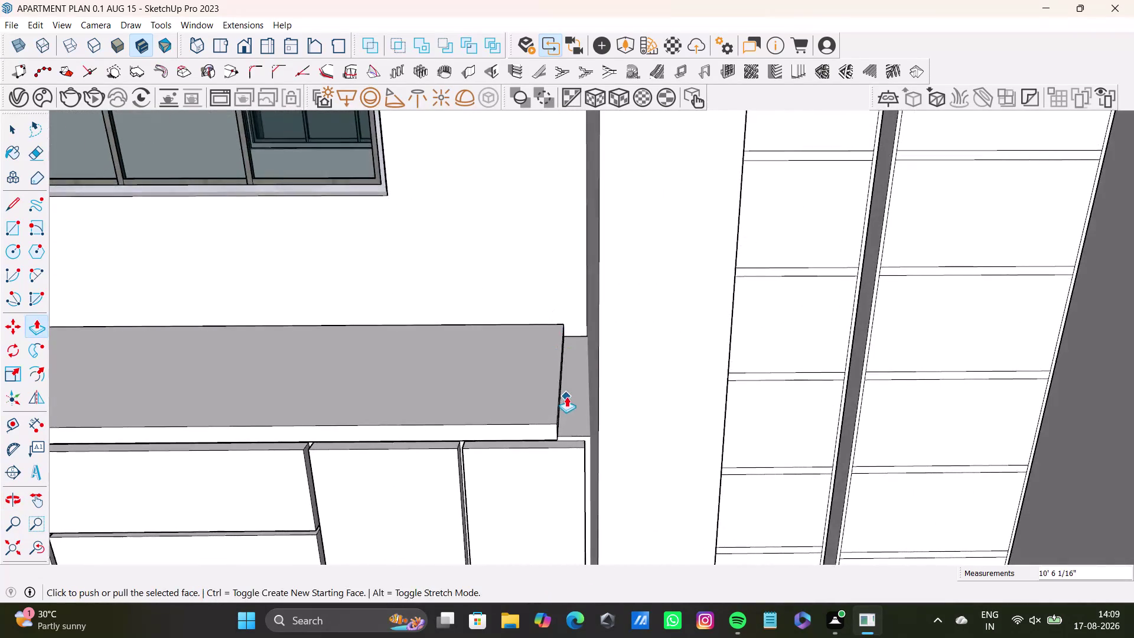
scroll(up, 3)
middle_drag(567, 398, 569, 383)
scroll(up, 3)
Push/Pull the countertop's end face out until it meets the wall.
key(space)
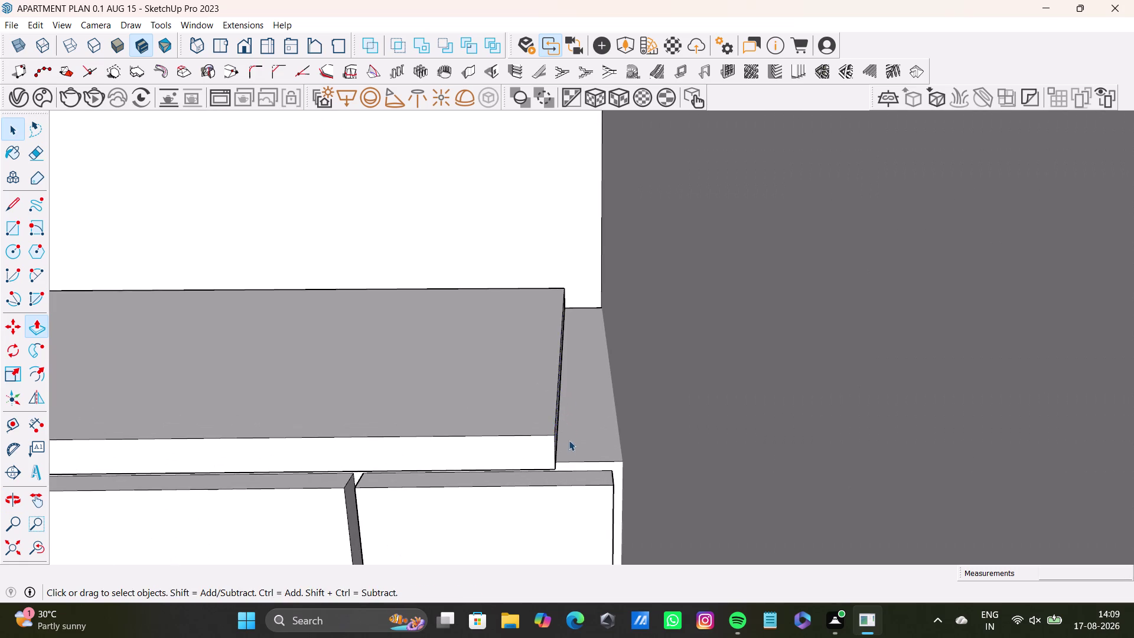
scroll(up, 3)
middle_drag(570, 426, 562, 419)
click(538, 431)
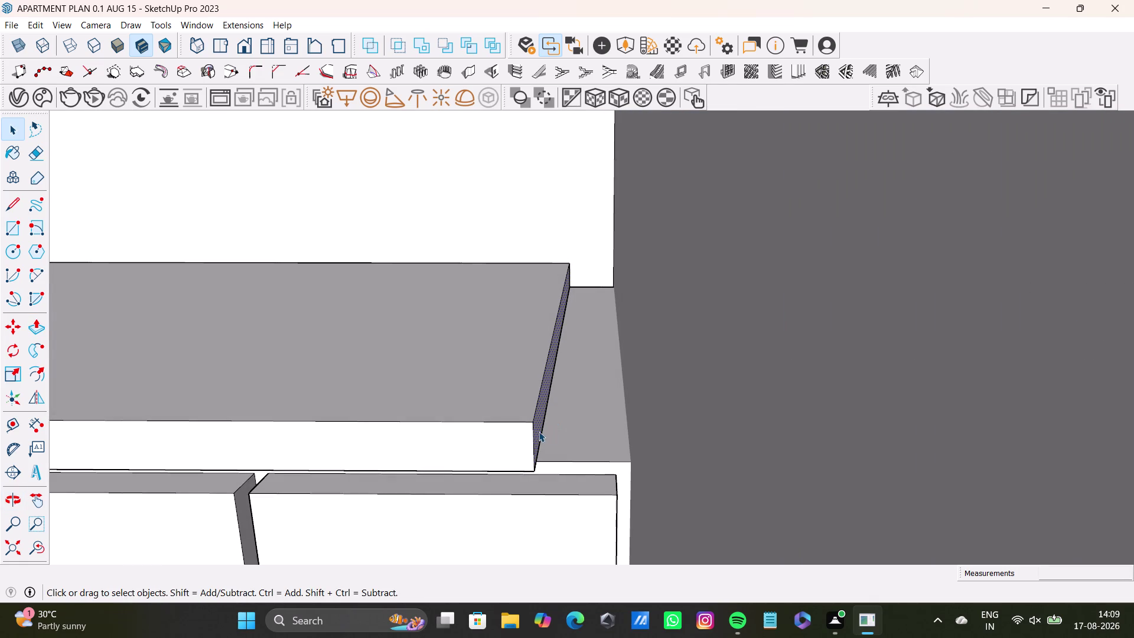
key(p)
drag(539, 431, 630, 445)
key(space)
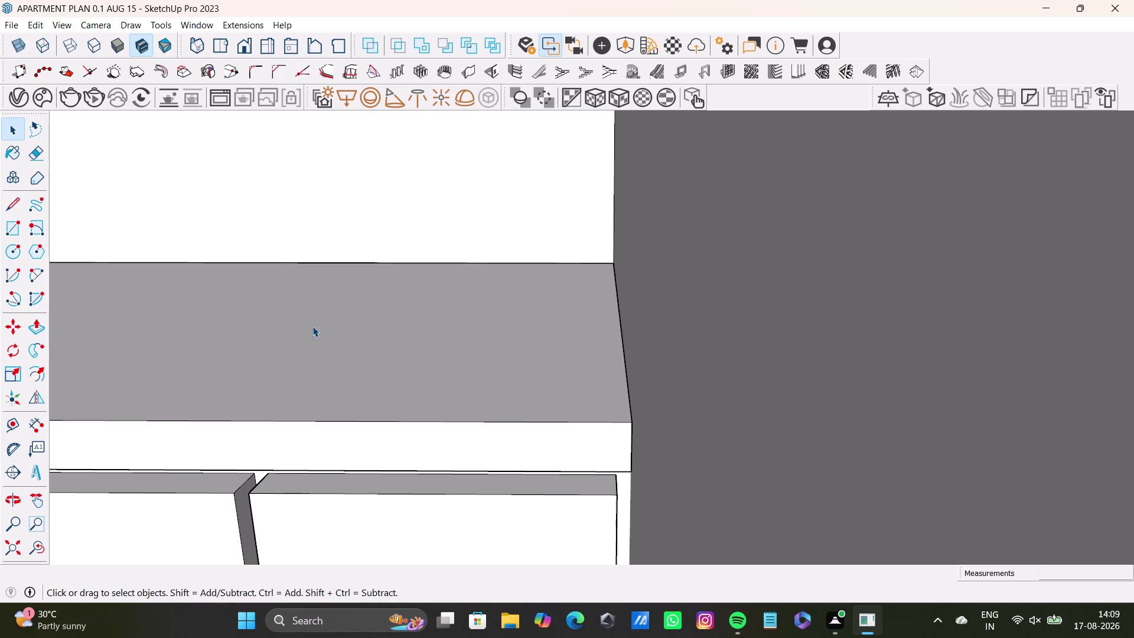
scroll(down, 3)
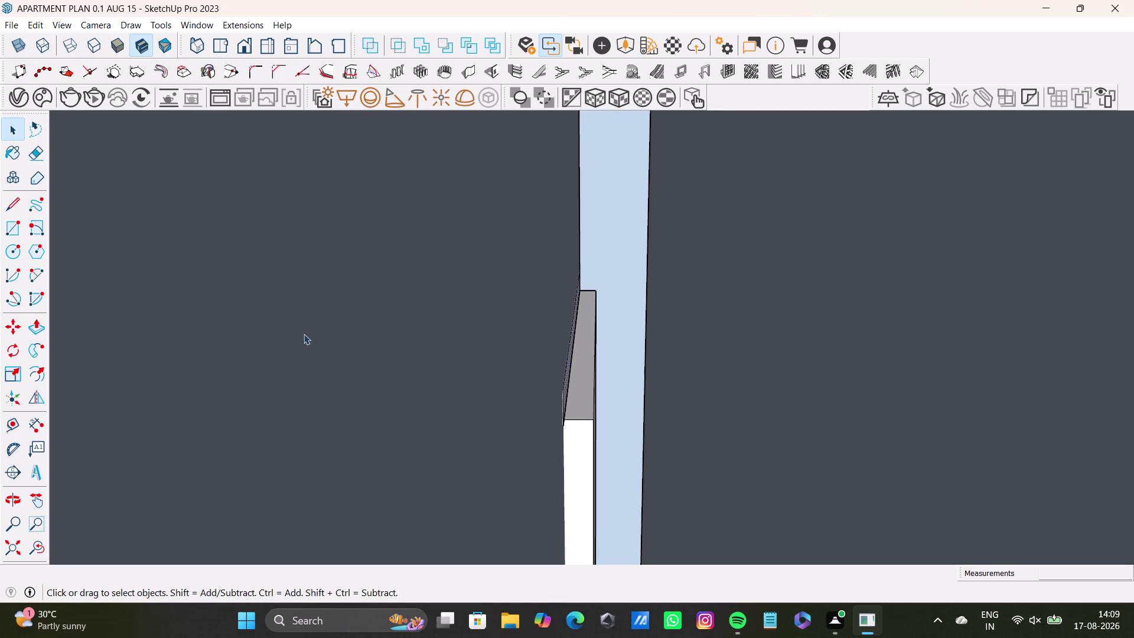
click(12, 547)
middle_drag(490, 306, 466, 484)
scroll(up, 3)
scroll(down, 3)
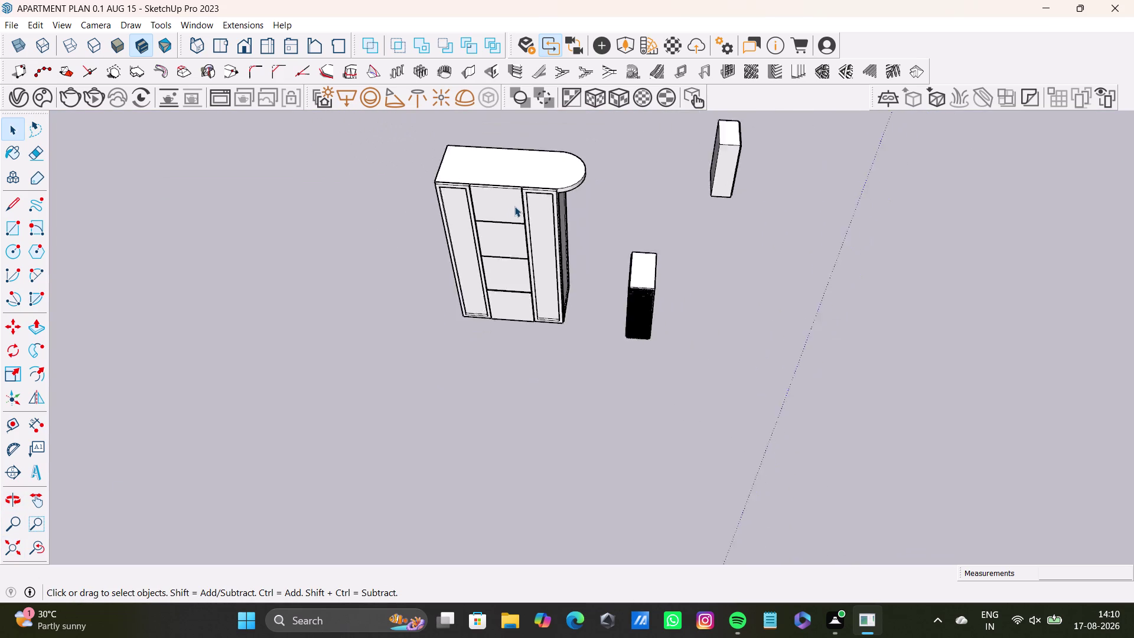
scroll(down, 3)
middle_drag(584, 184, 439, 499)
scroll(down, 3)
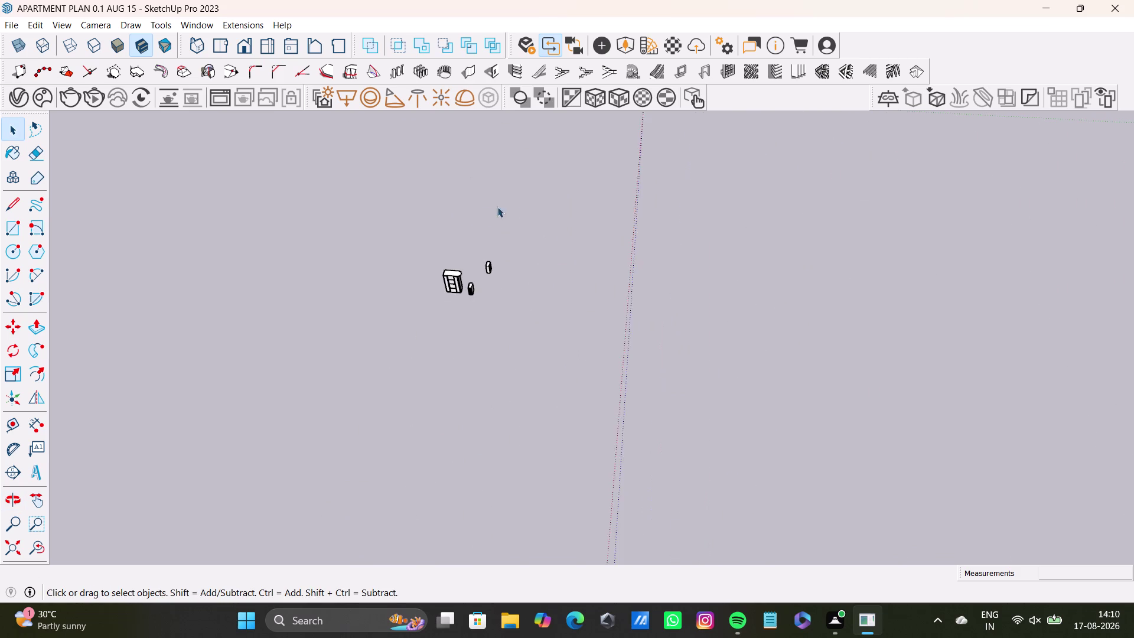
middle_drag(531, 198, 466, 517)
scroll(up, 3)
middle_drag(483, 306, 423, 294)
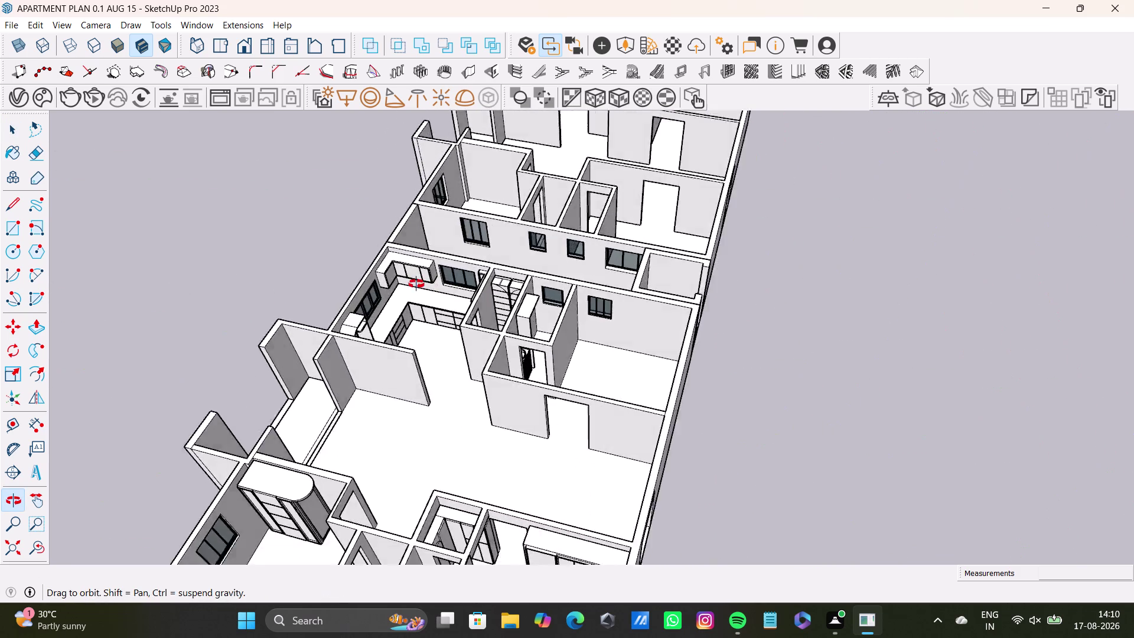
middle_drag(423, 294, 238, 326)
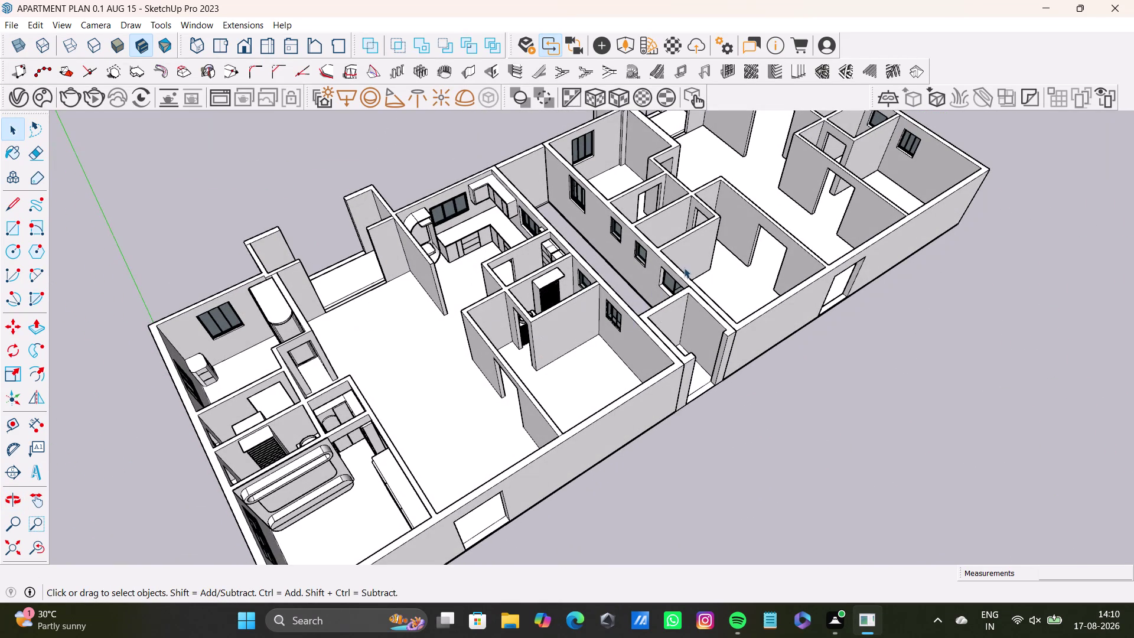
scroll(up, 3)
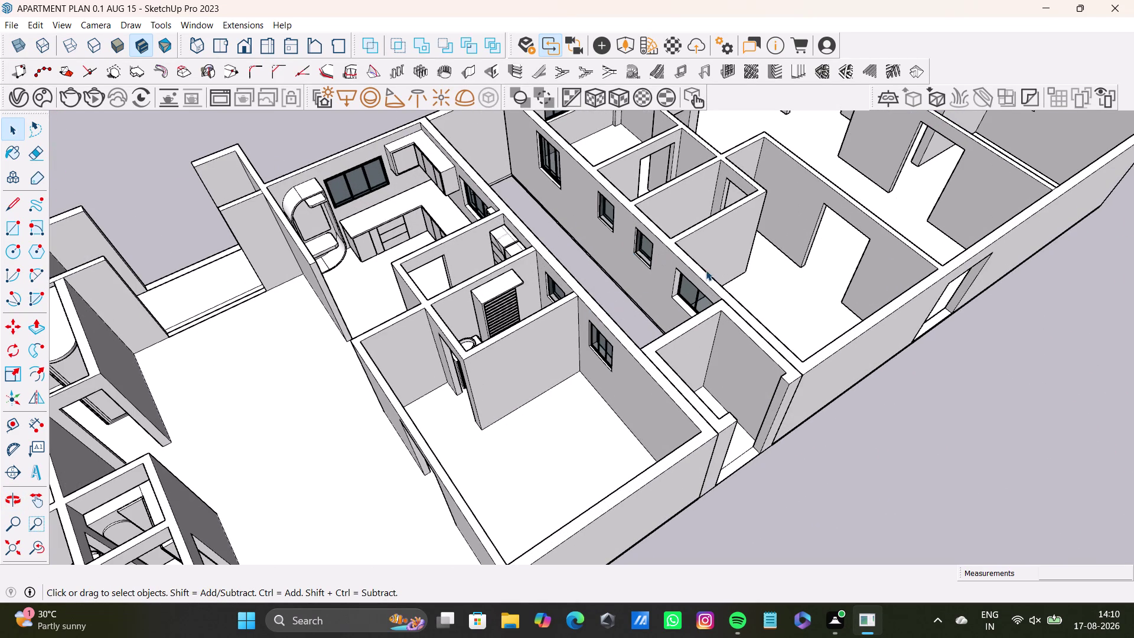
middle_drag(735, 348, 571, 325)
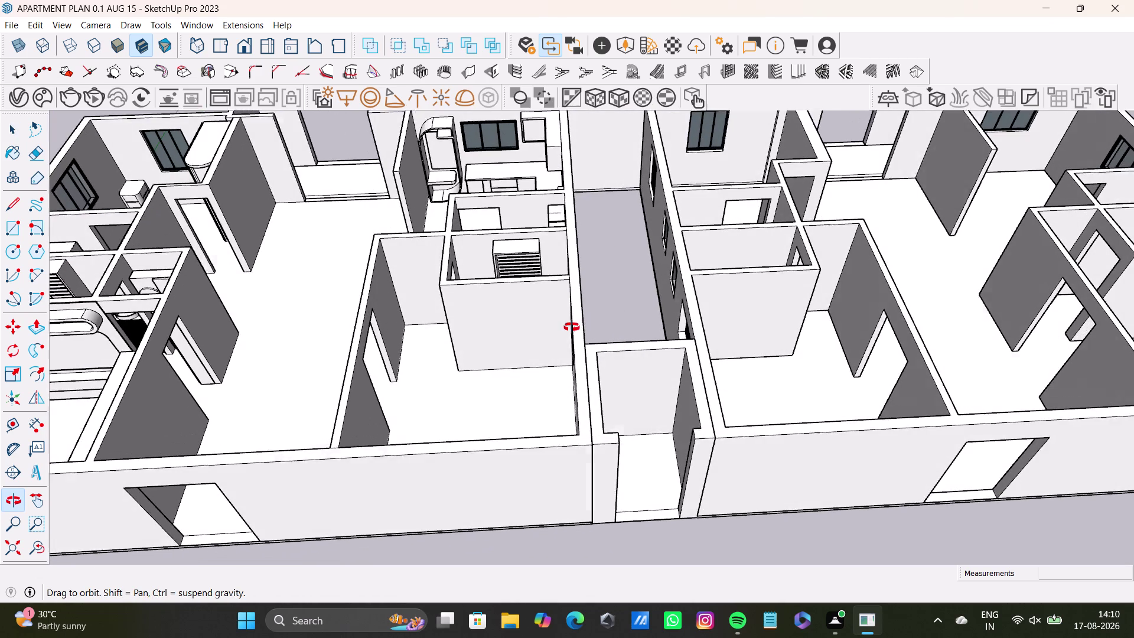
middle_drag(571, 325, 572, 328)
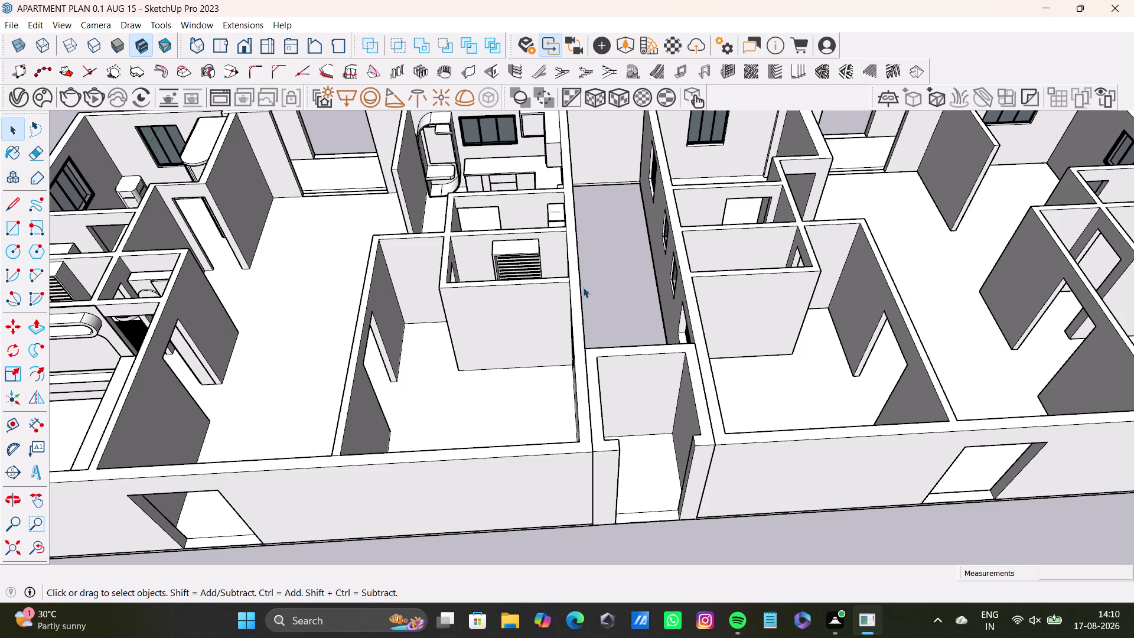
scroll(down, 3)
middle_drag(551, 281, 562, 372)
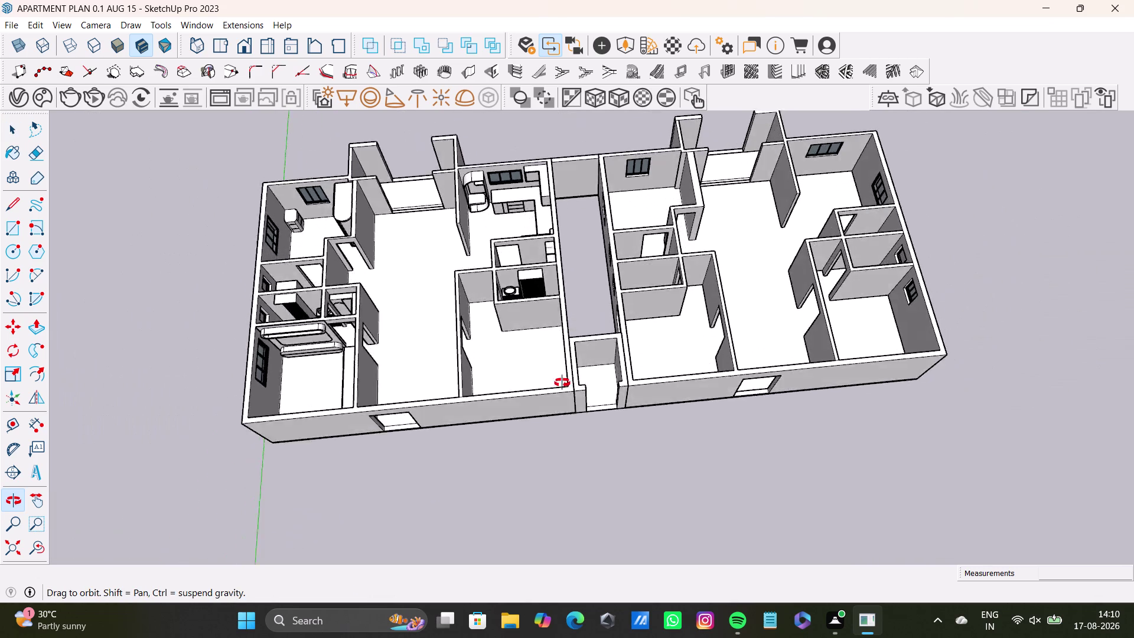
middle_drag(562, 372, 520, 390)
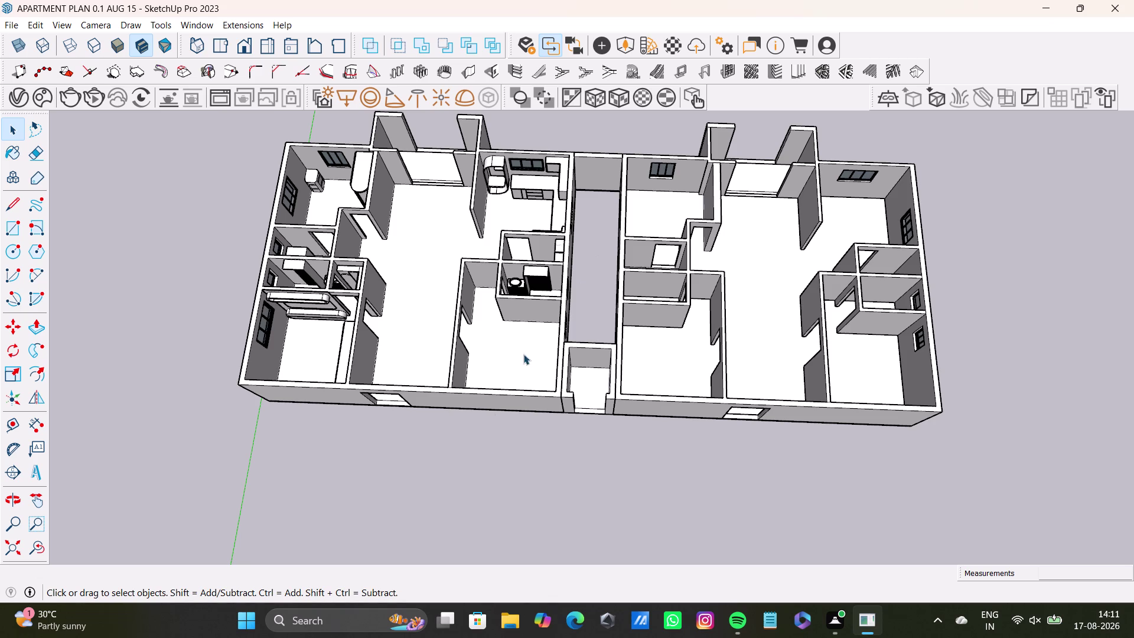
click(482, 471)
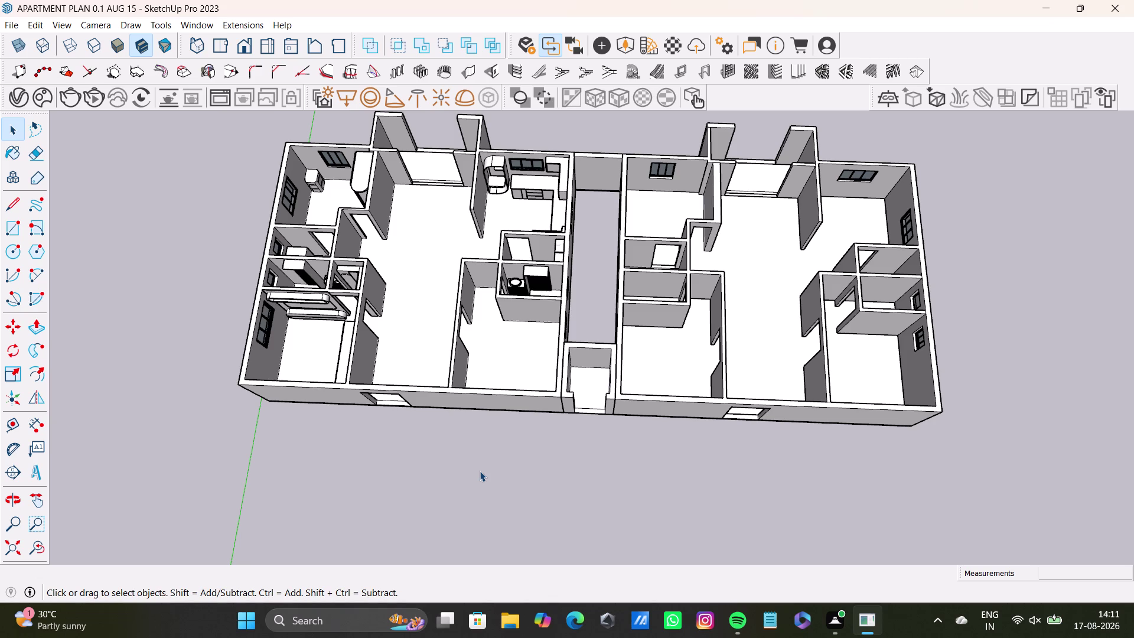
key(space)
scroll(up, 3)
scroll(down, 3)
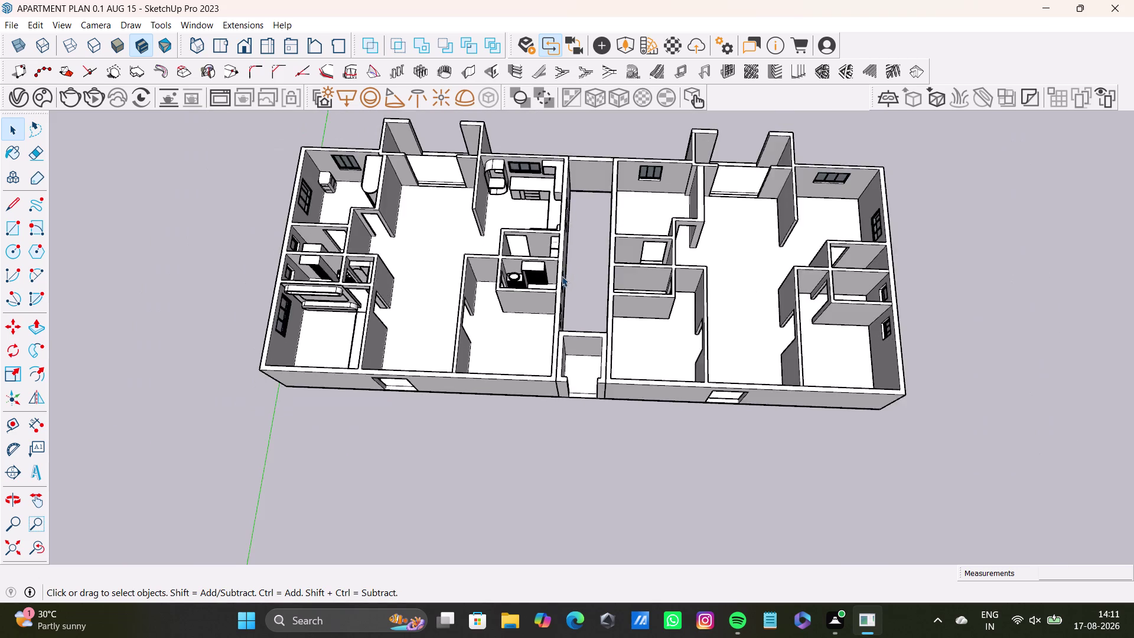
scroll(down, 3)
middle_drag(574, 274, 626, 267)
middle_drag(691, 274, 762, 178)
scroll(up, 3)
middle_drag(554, 274, 573, 253)
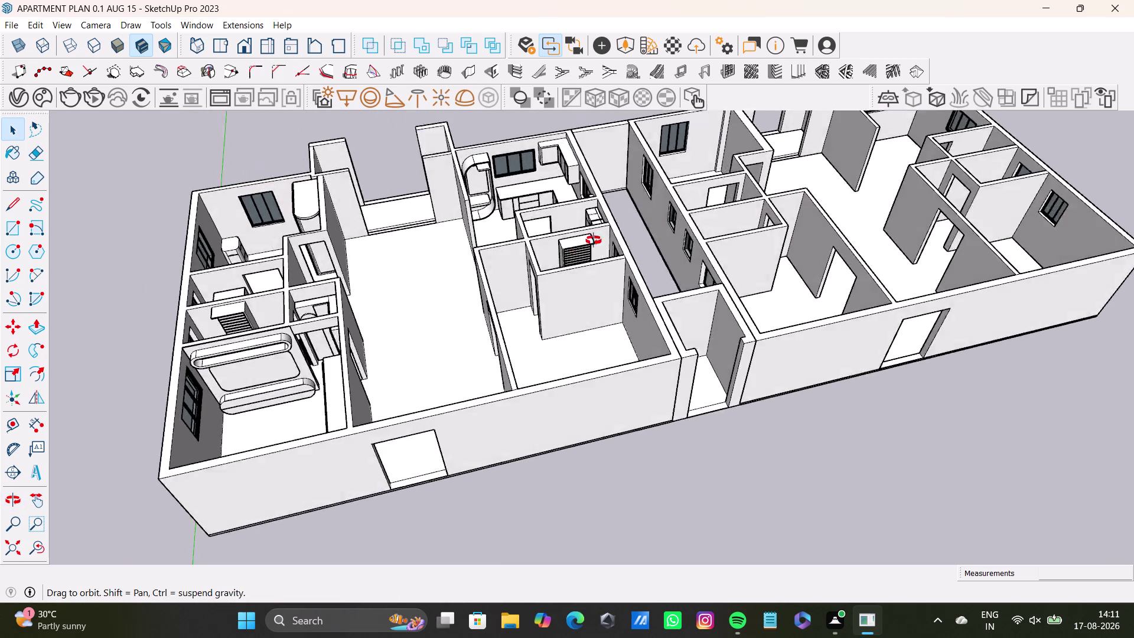
middle_drag(573, 254, 751, 198)
scroll(up, 3)
middle_drag(450, 241, 584, 384)
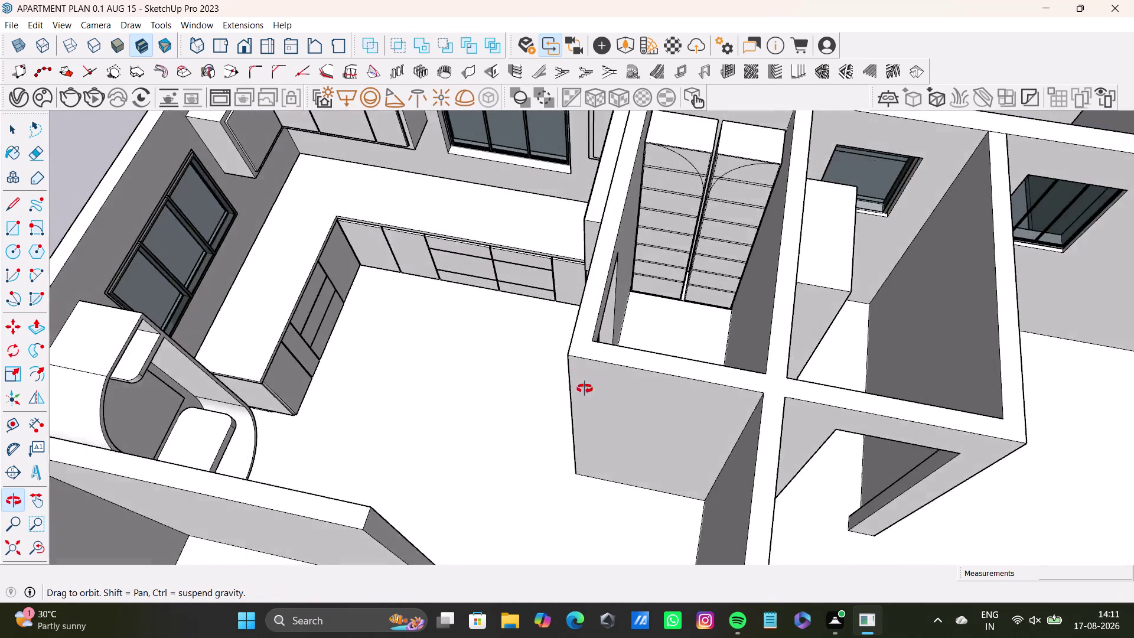
middle_drag(585, 384, 936, 235)
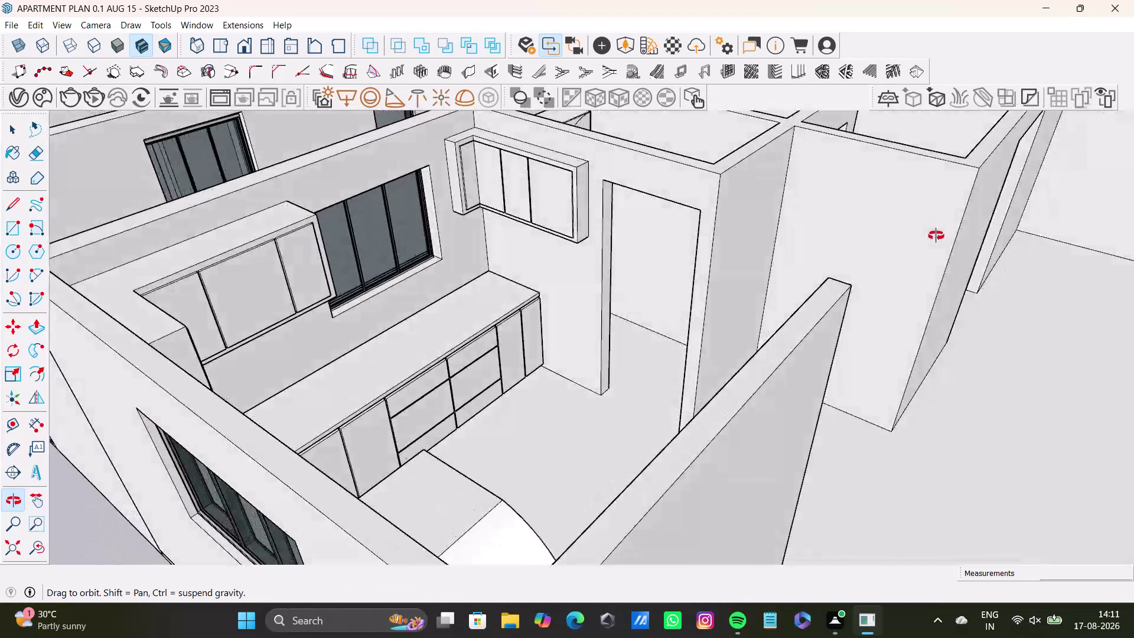
middle_drag(936, 234, 234, 350)
scroll(down, 3)
scroll(up, 3)
middle_drag(455, 271, 486, 385)
middle_drag(500, 356, 455, 244)
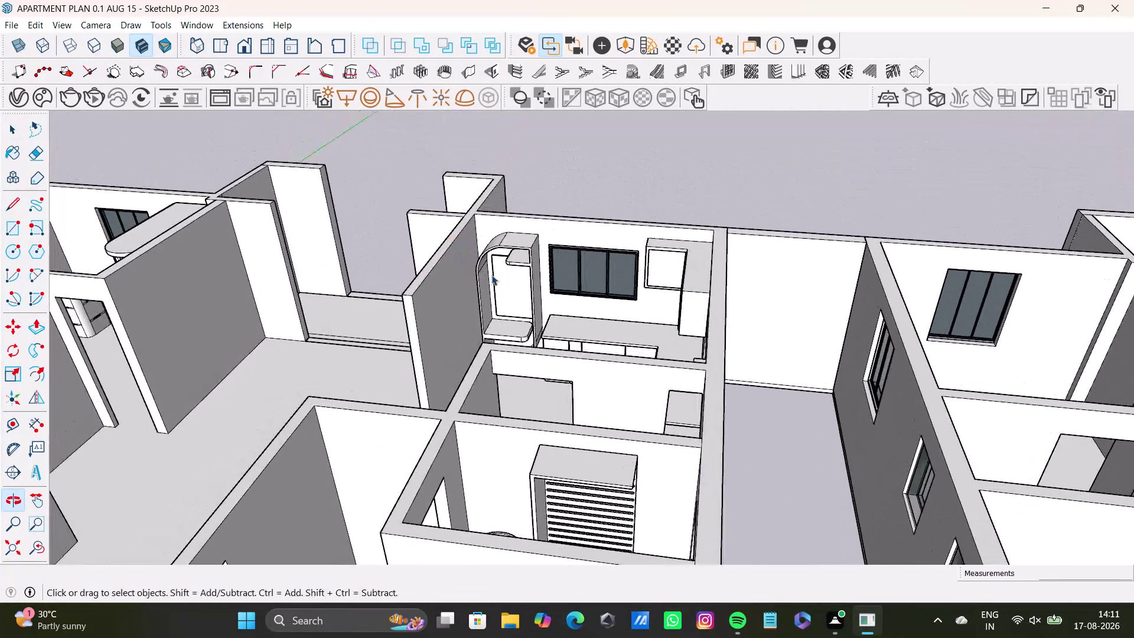
scroll(up, 3)
scroll(down, 3)
middle_drag(505, 341, 553, 372)
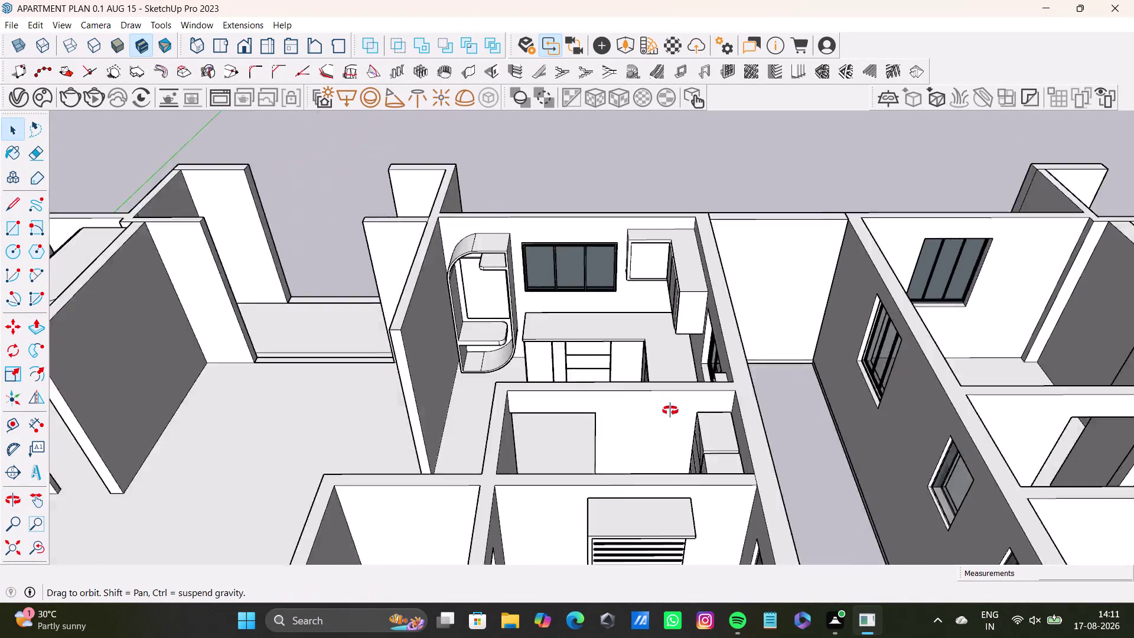
middle_drag(552, 372, 796, 428)
scroll(down, 3)
middle_drag(670, 414, 925, 426)
middle_drag(758, 430, 685, 291)
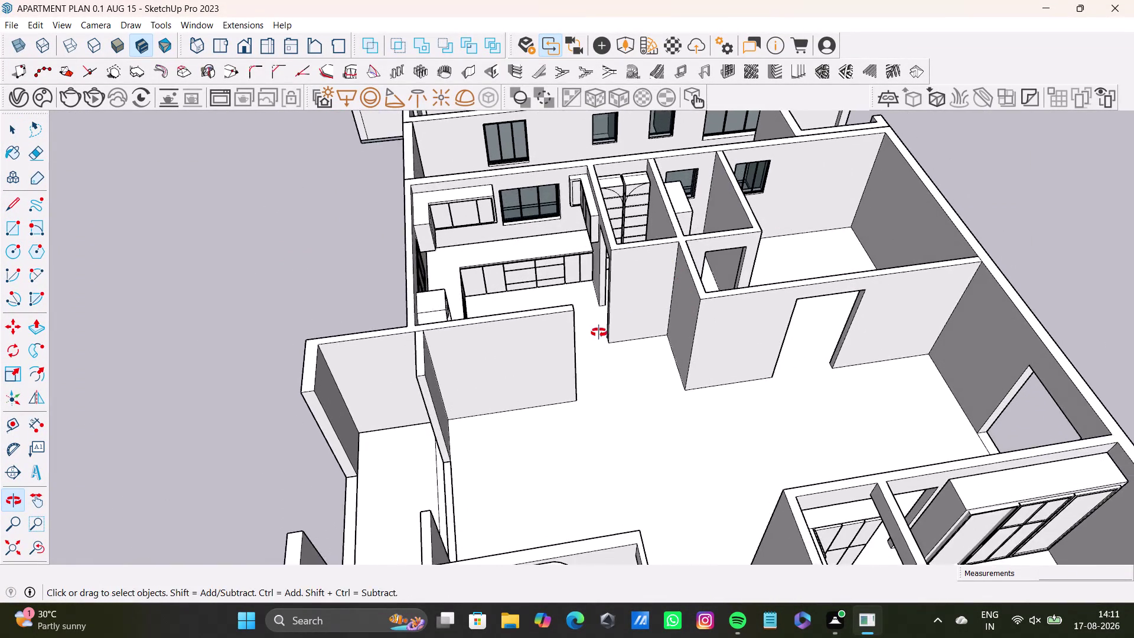
middle_drag(599, 331, 1030, 400)
middle_drag(878, 333, 799, 492)
scroll(up, 3)
middle_drag(512, 271, 529, 234)
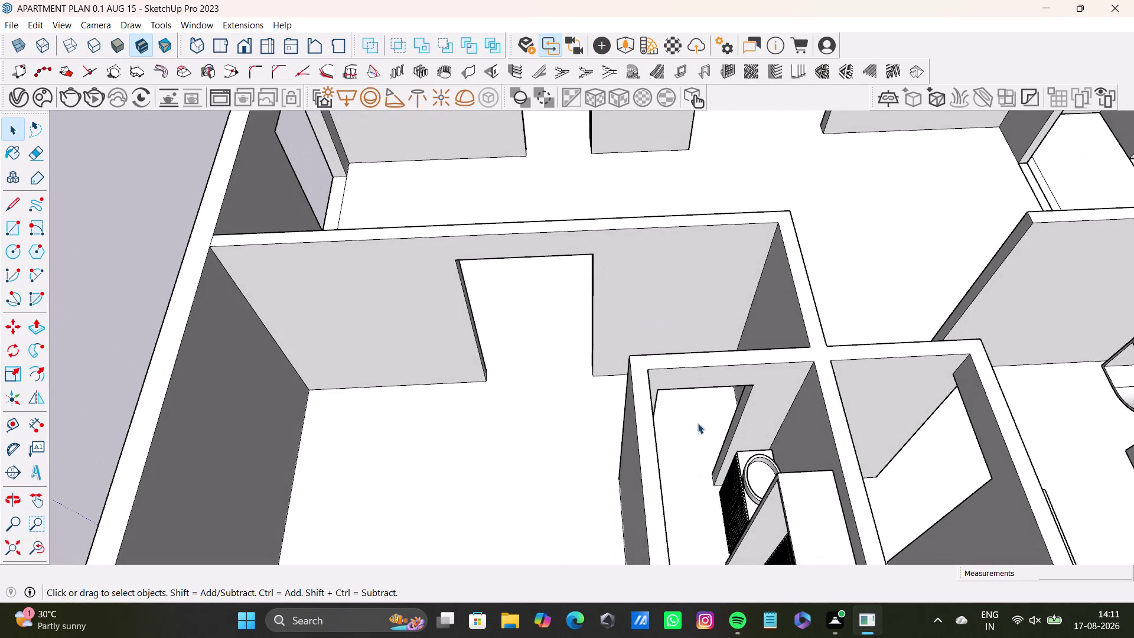
middle_drag(689, 527, 312, 350)
middle_drag(418, 324, 341, 527)
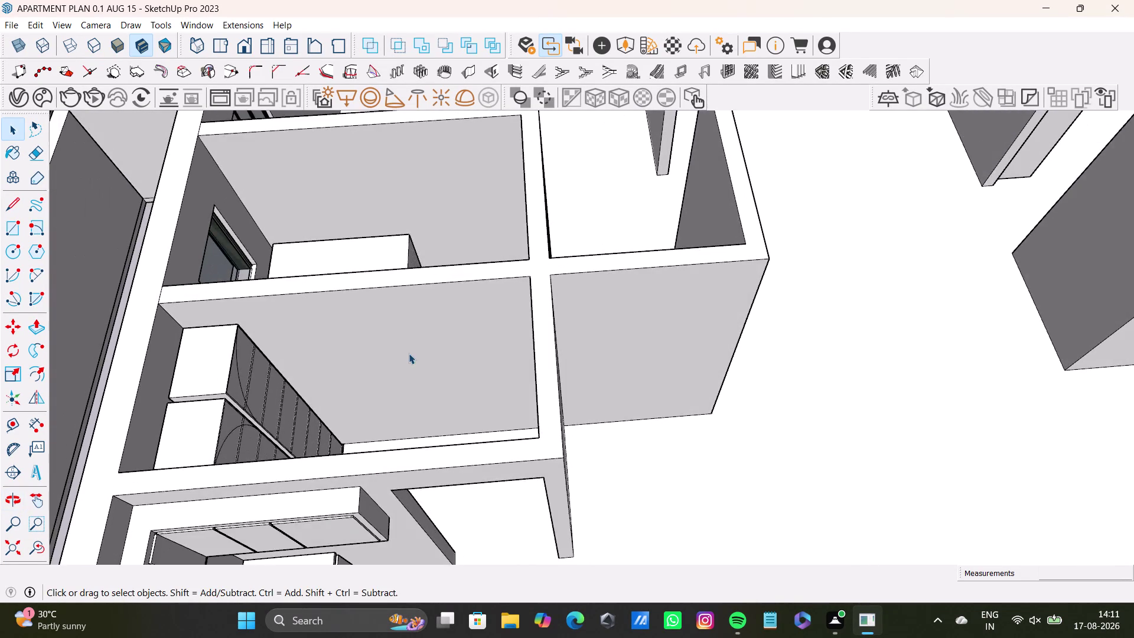
scroll(down, 3)
scroll(up, 3)
middle_drag(434, 325, 421, 476)
middle_drag(509, 379, 486, 469)
scroll(down, 3)
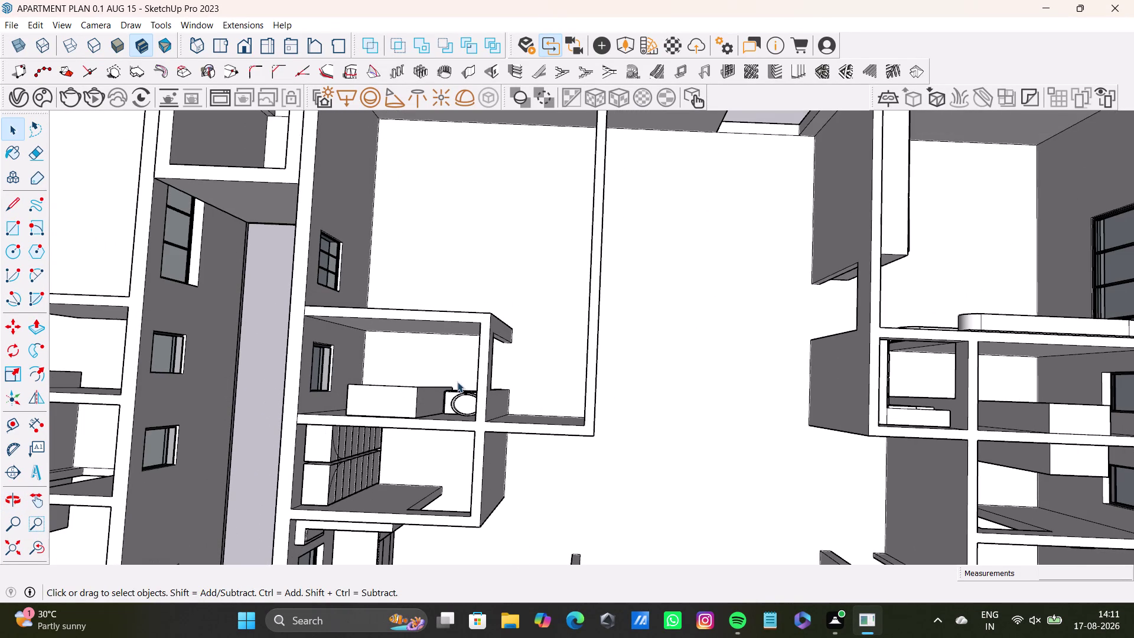
scroll(down, 3)
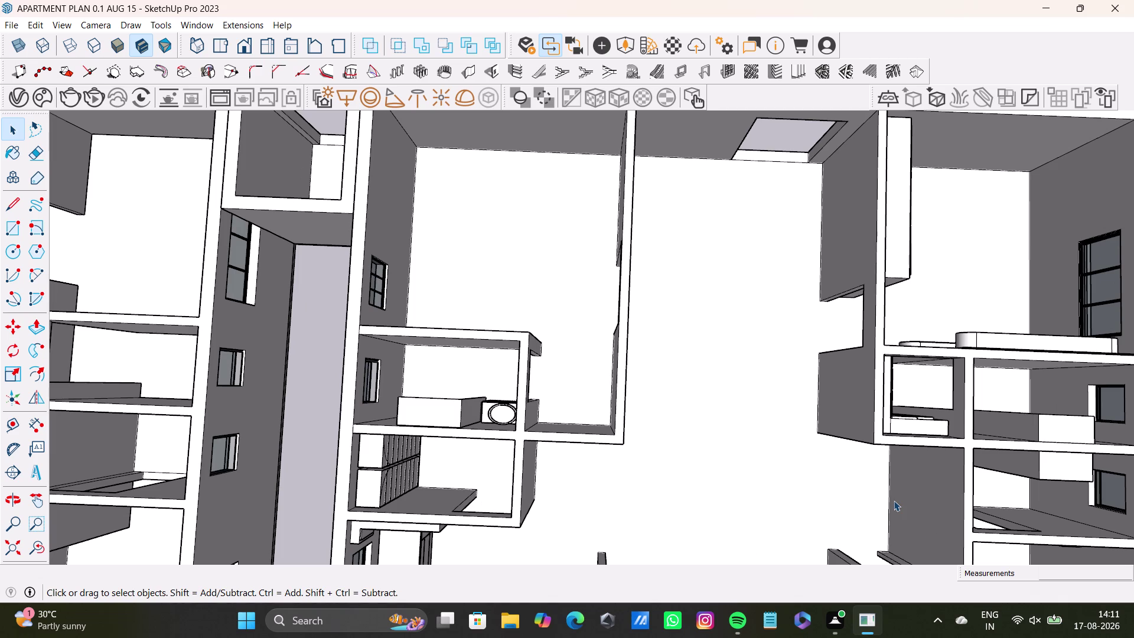
middle_drag(795, 477, 525, 348)
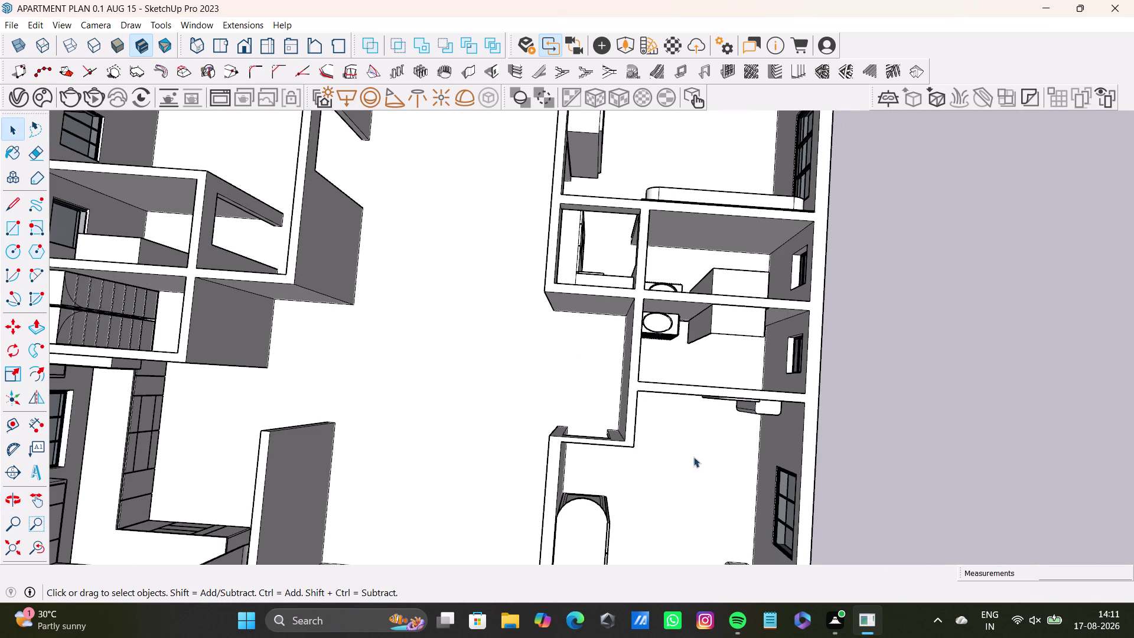
middle_drag(694, 457, 688, 295)
middle_drag(692, 337, 725, 596)
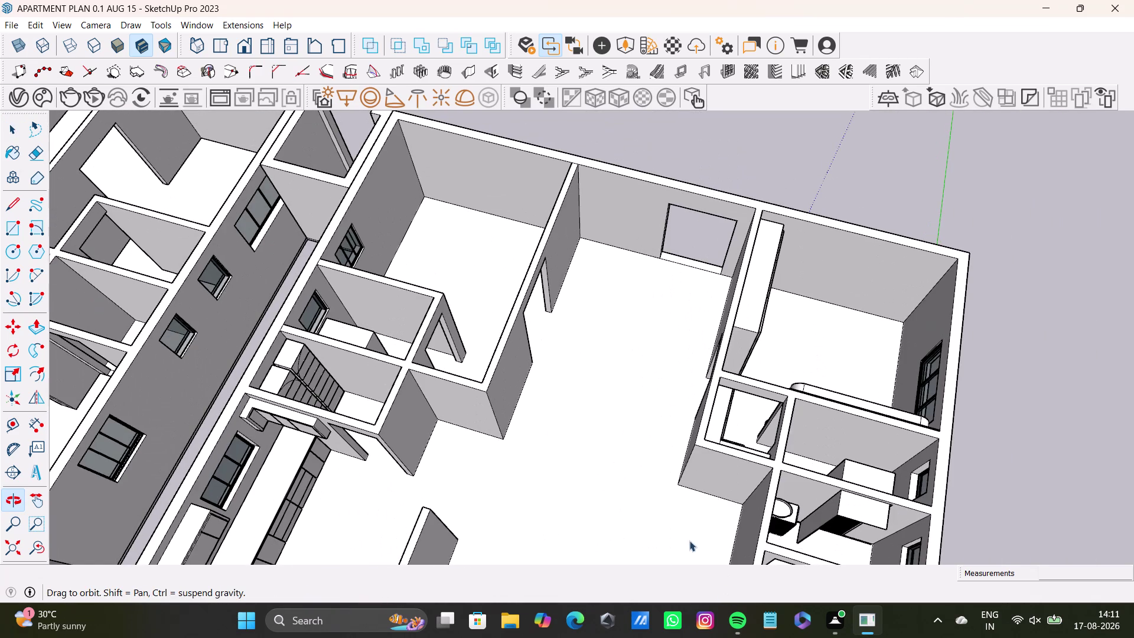
middle_drag(405, 310, 636, 278)
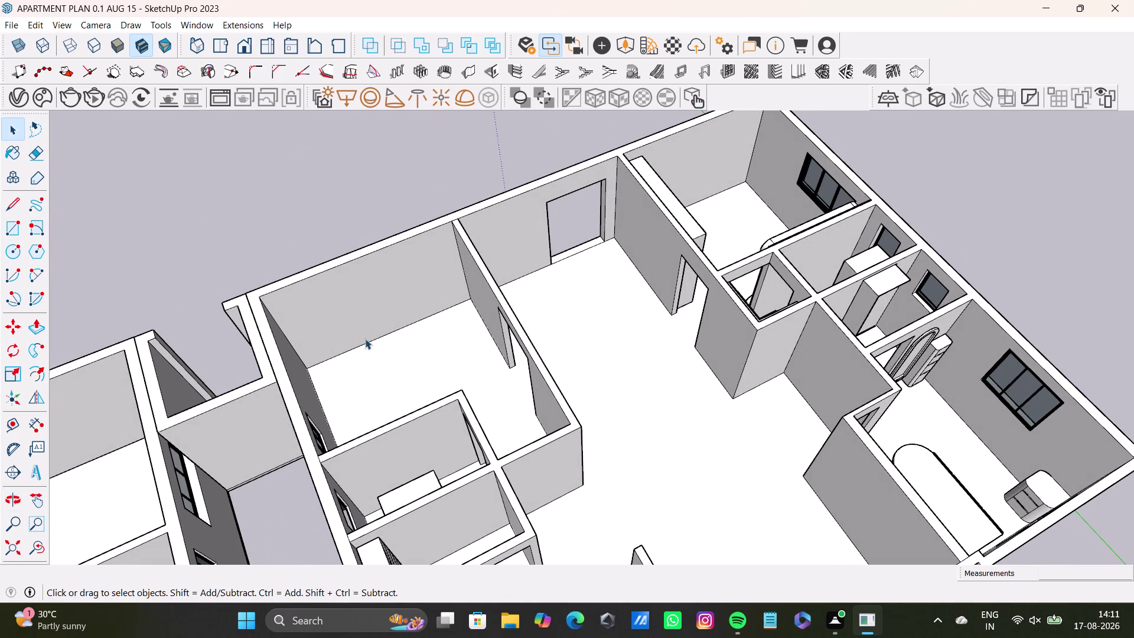
middle_drag(529, 421, 355, 508)
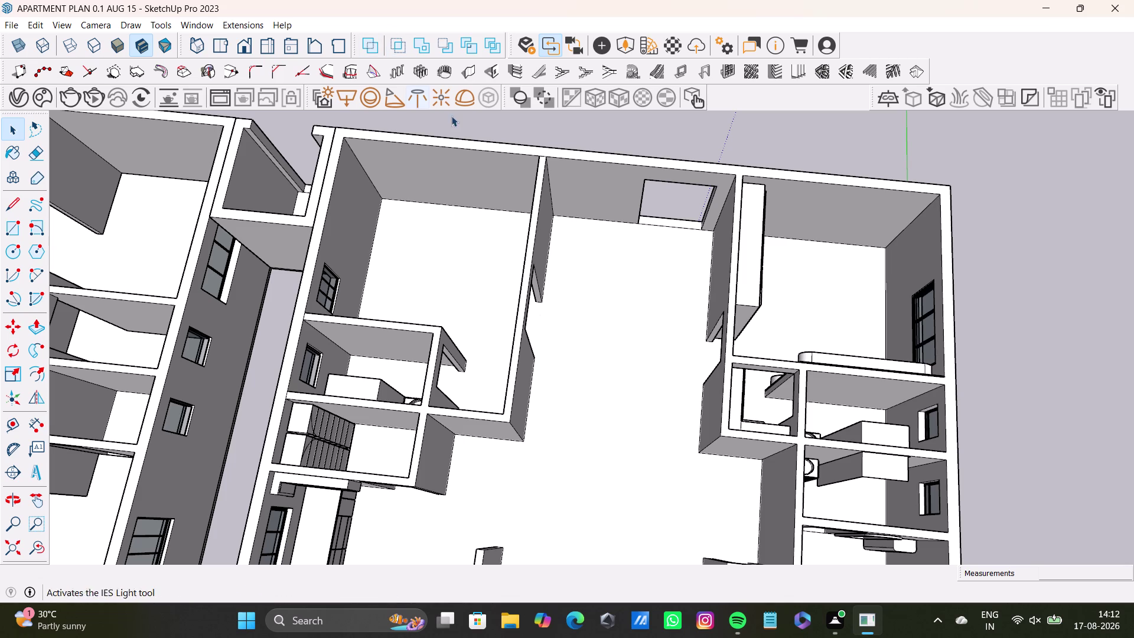
key(space)
scroll(up, 3)
middle_drag(415, 237, 446, 400)
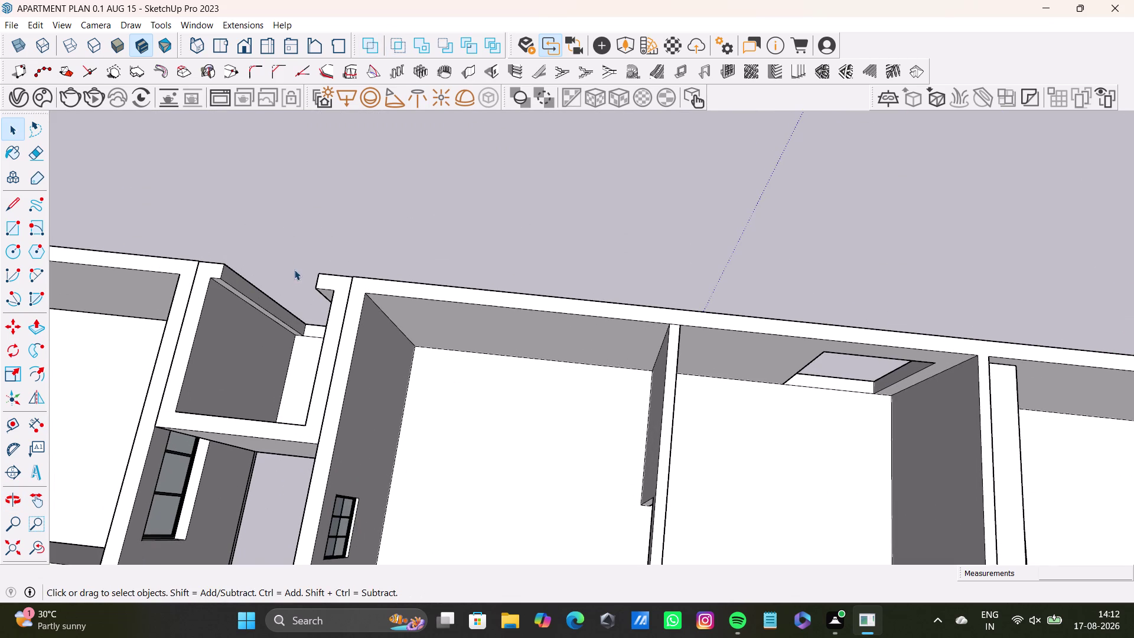
click(291, 237)
key(space)
click(468, 254)
scroll(down, 3)
middle_drag(572, 302, 341, 246)
middle_drag(475, 320, 471, 320)
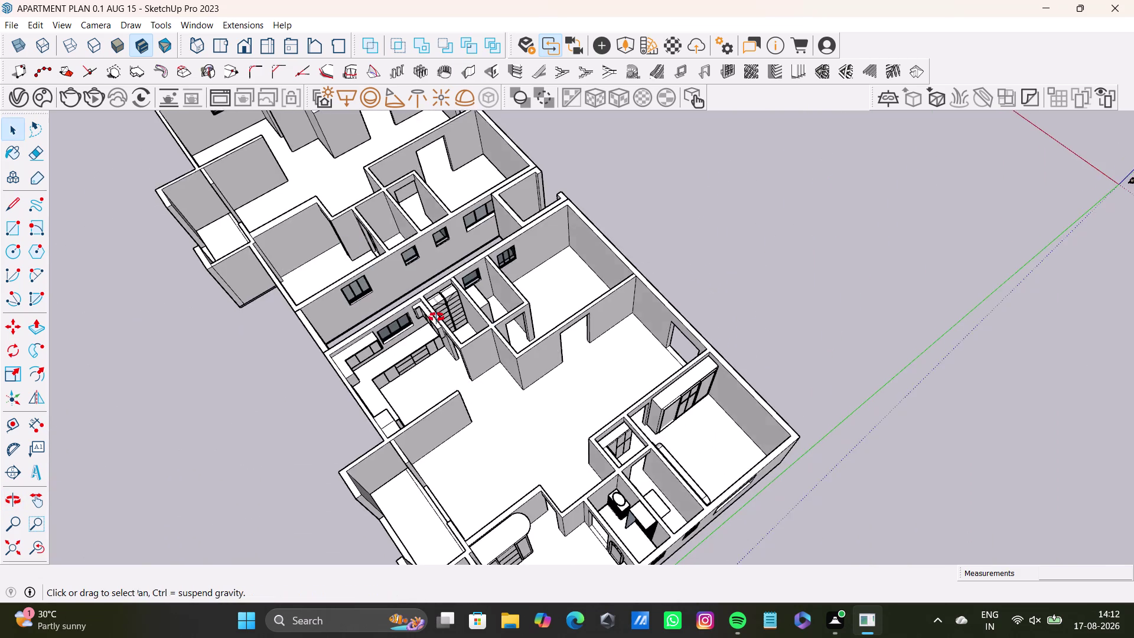
middle_drag(471, 321, 309, 144)
middle_drag(493, 289, 458, 177)
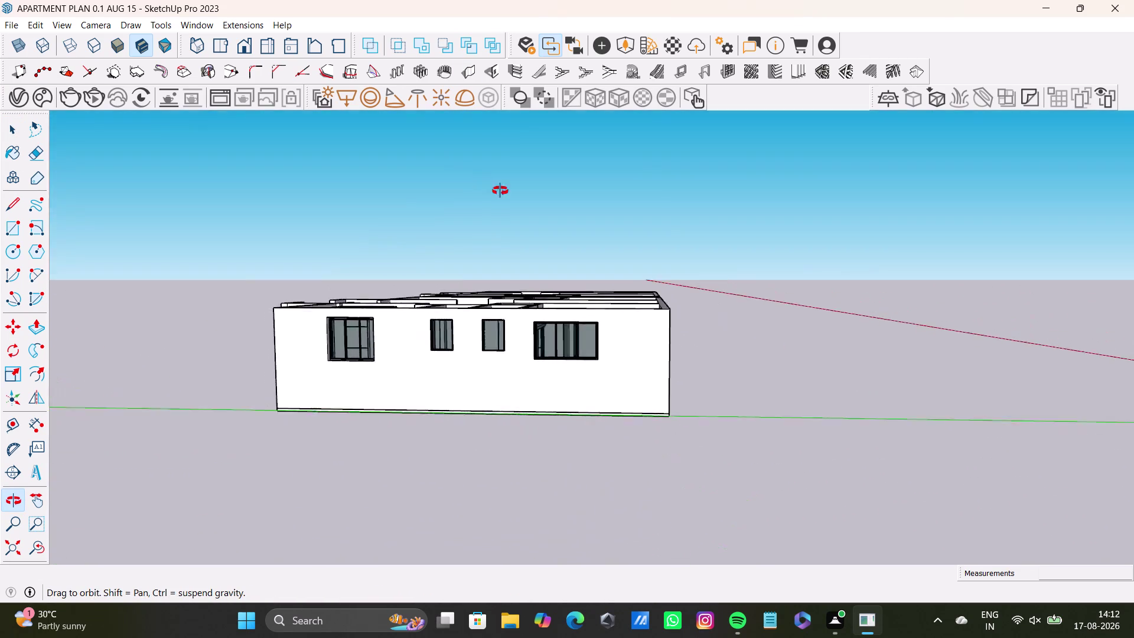
middle_drag(458, 177, 339, 401)
scroll(up, 3)
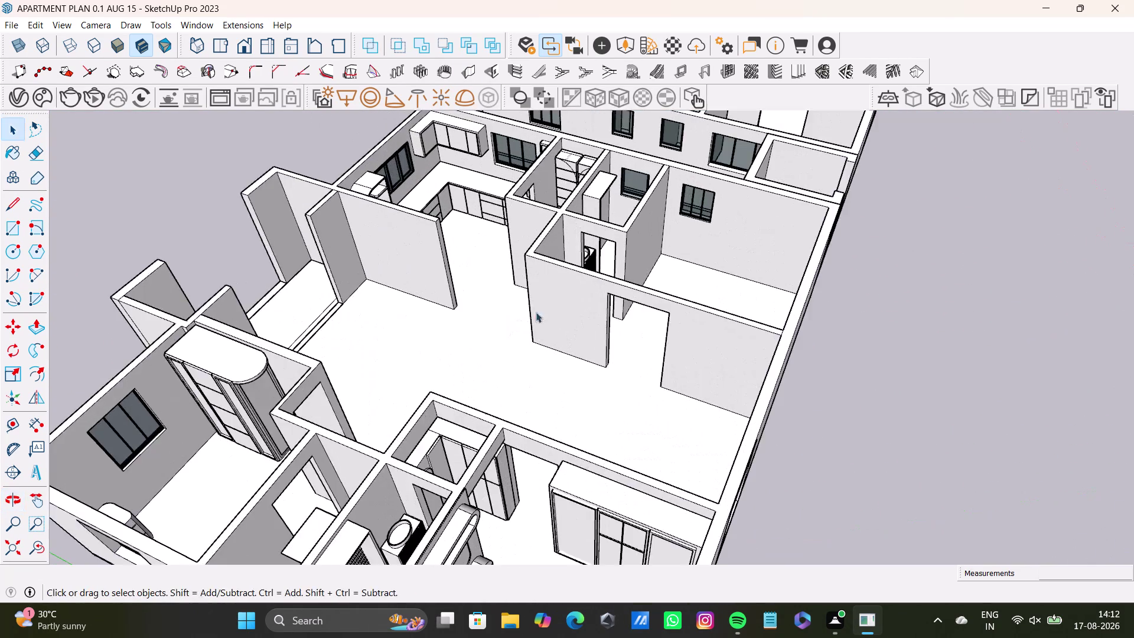
middle_drag(536, 311, 402, 285)
scroll(down, 3)
middle_drag(439, 284, 457, 383)
scroll(up, 3)
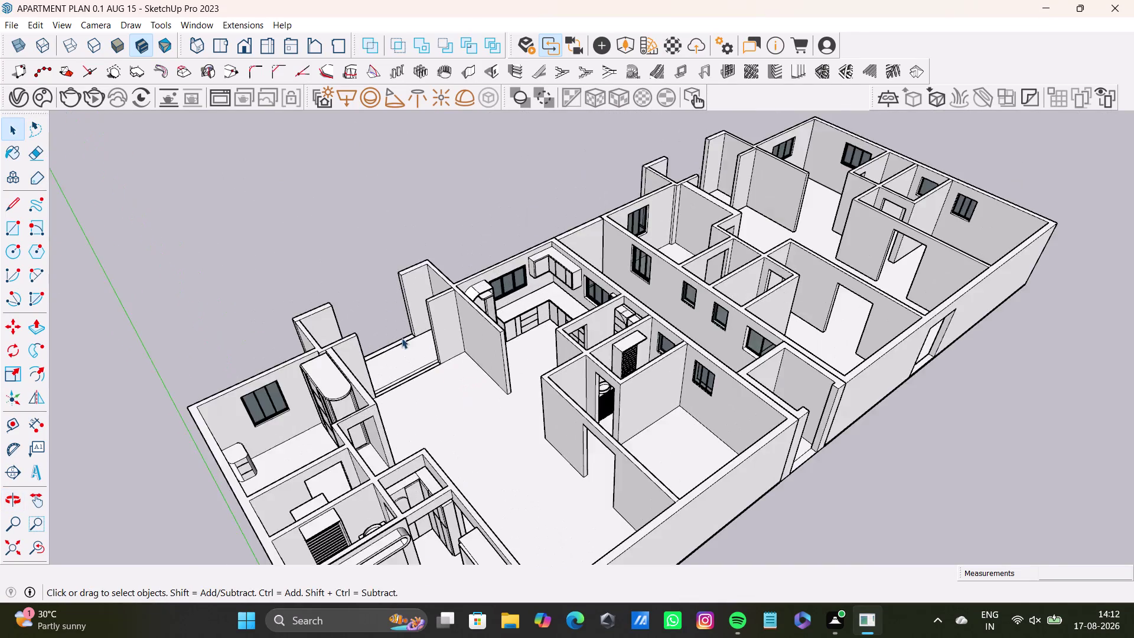
scroll(up, 3)
middle_drag(440, 338, 246, 401)
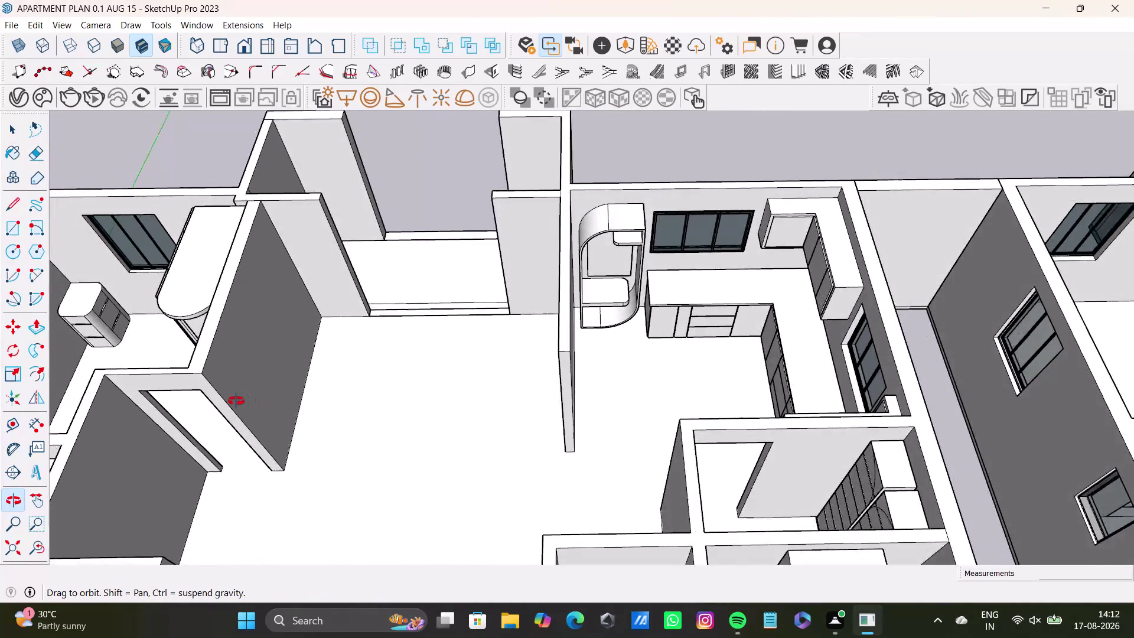
middle_drag(246, 401, 87, 346)
scroll(down, 3)
middle_drag(344, 278, 563, 264)
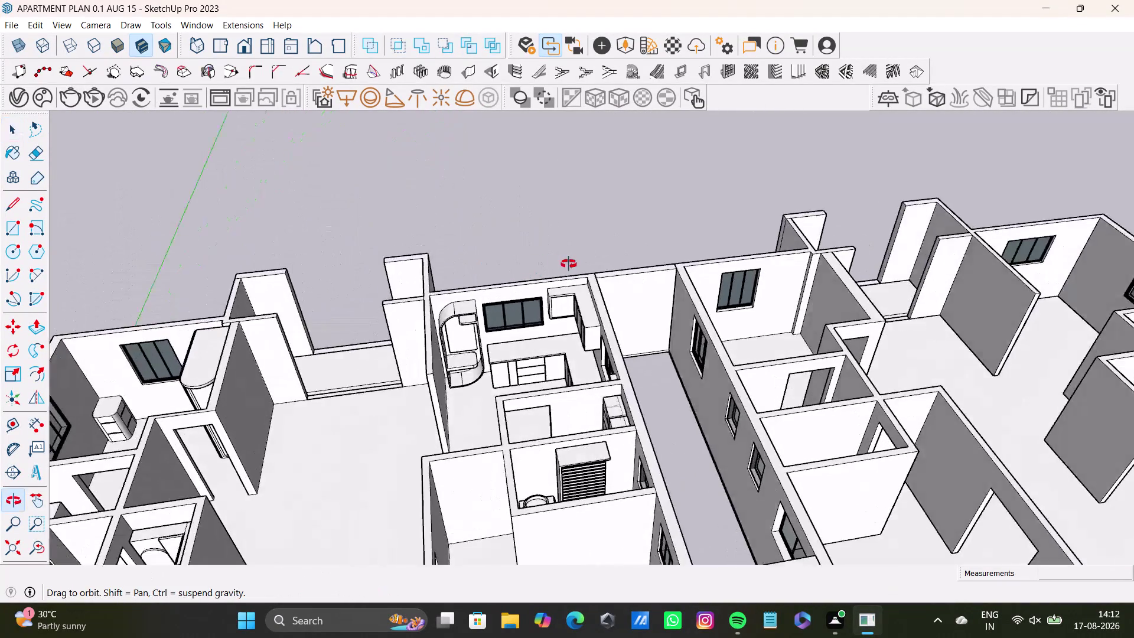
middle_drag(563, 264, 568, 264)
middle_drag(489, 357, 722, 352)
middle_drag(708, 390, 827, 407)
middle_drag(760, 419, 826, 450)
scroll(up, 3)
middle_drag(661, 330, 569, 354)
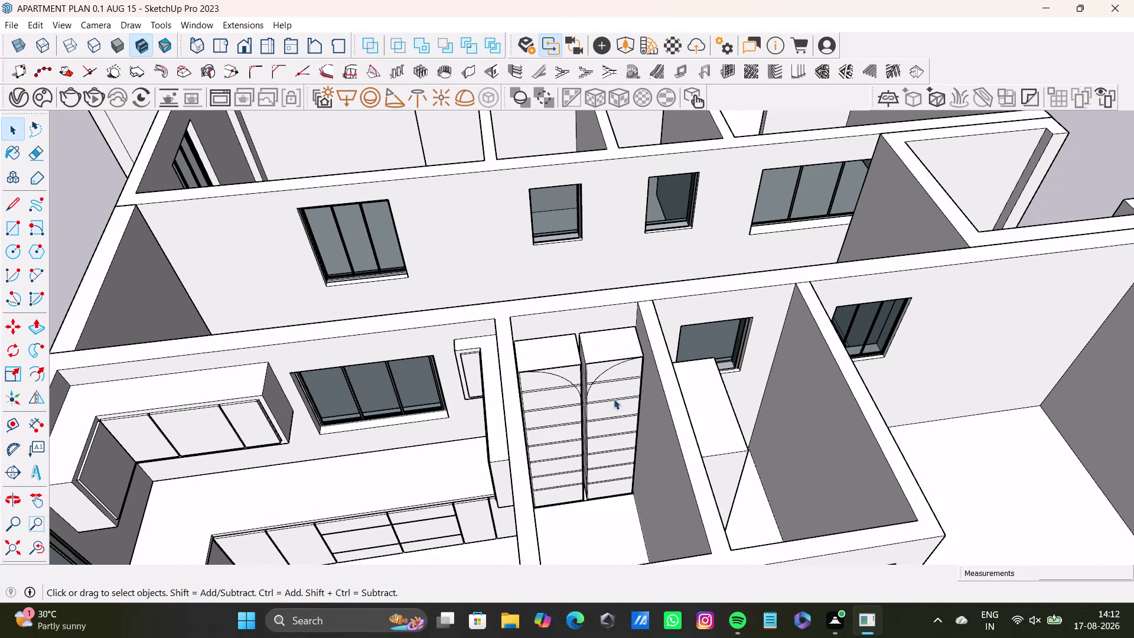
scroll(down, 3)
middle_drag(681, 437, 656, 427)
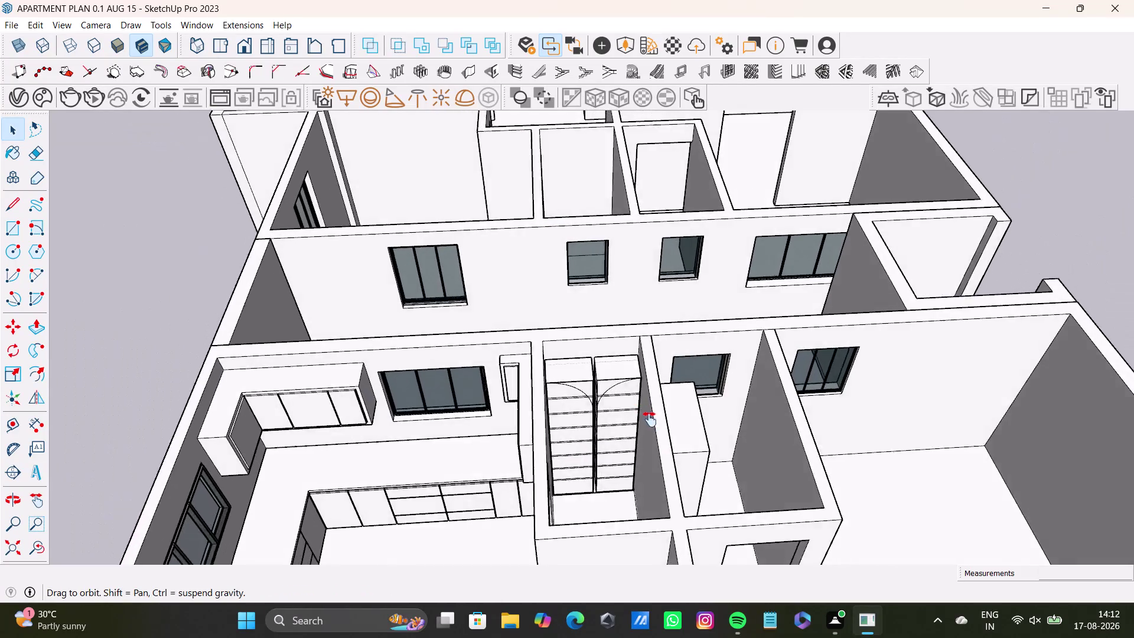
middle_drag(655, 426, 514, 367)
scroll(down, 3)
middle_drag(308, 395, 392, 366)
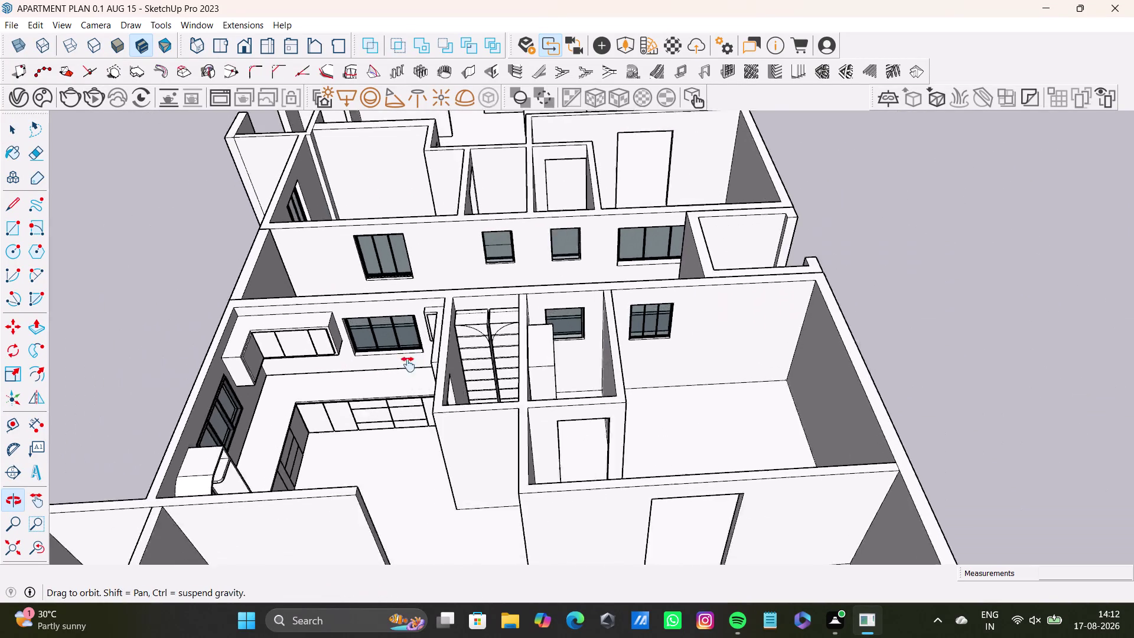
middle_drag(392, 366, 449, 375)
middle_drag(703, 458, 402, 430)
scroll(up, 3)
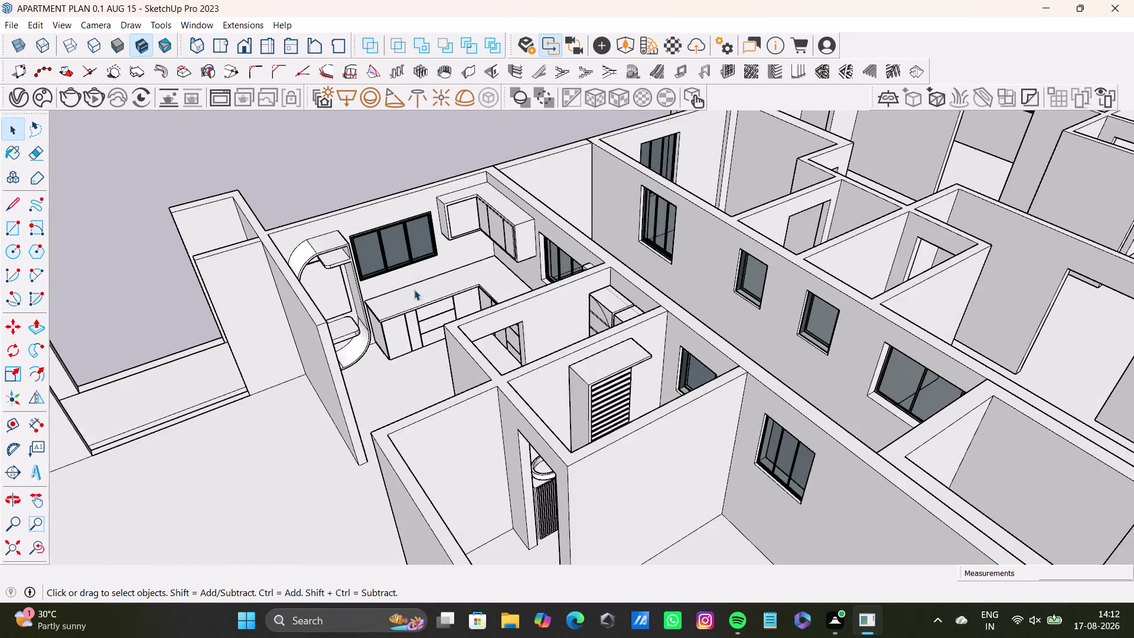
scroll(up, 3)
middle_drag(420, 346, 643, 531)
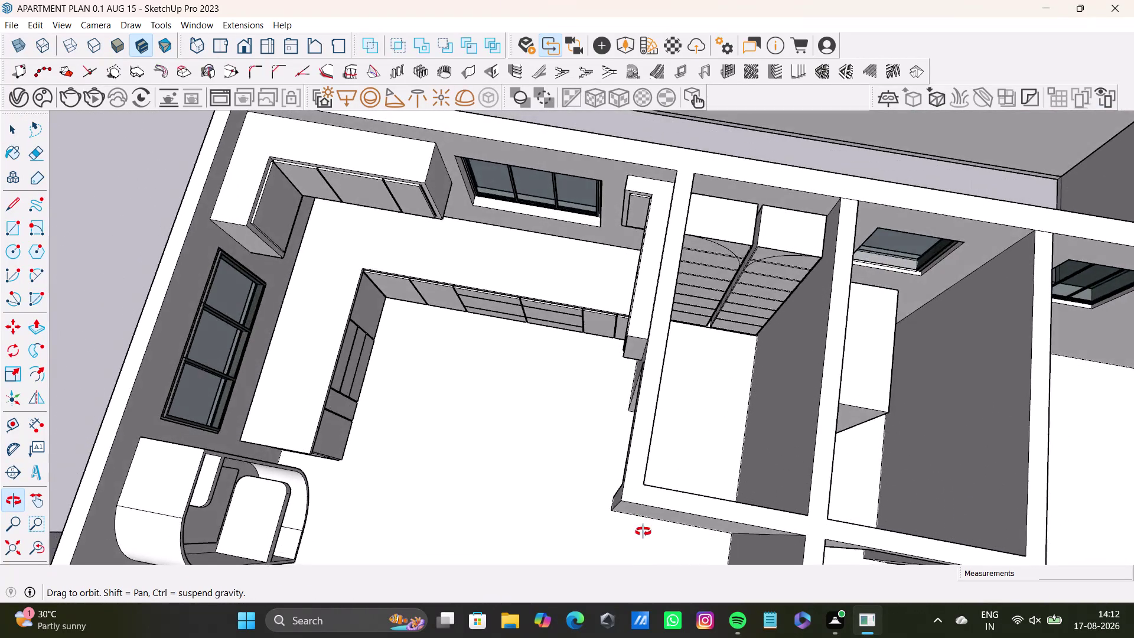
middle_drag(643, 532, 329, 422)
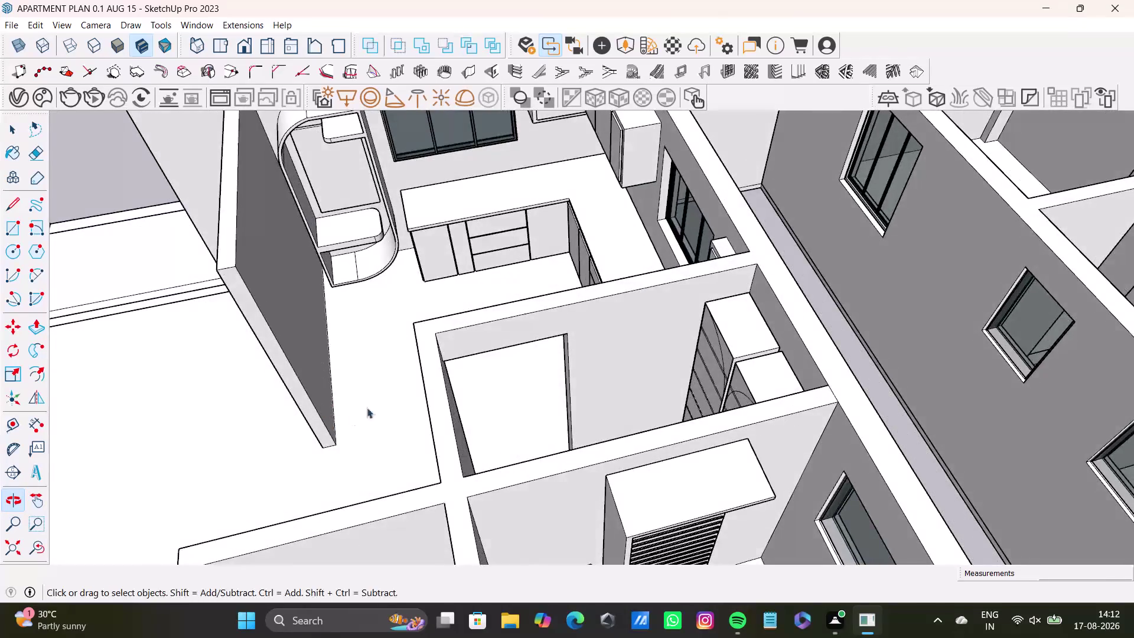
scroll(down, 3)
middle_drag(393, 394, 447, 291)
middle_drag(448, 303, 802, 303)
middle_drag(646, 376, 647, 454)
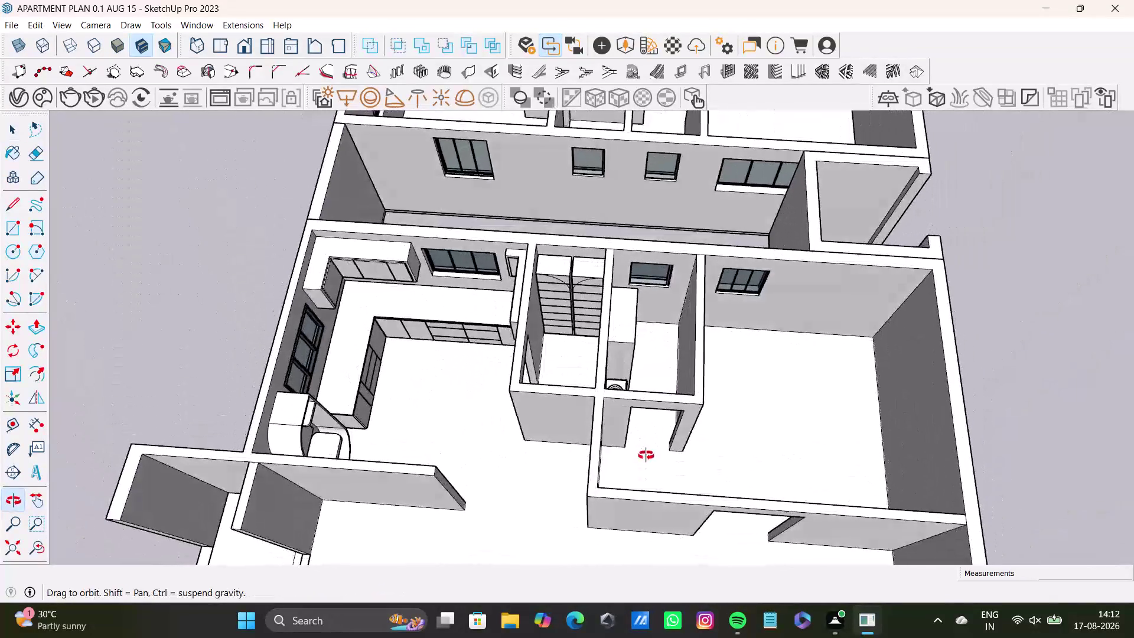
middle_drag(647, 453, 499, 318)
middle_drag(568, 346, 588, 474)
middle_drag(619, 461, 623, 460)
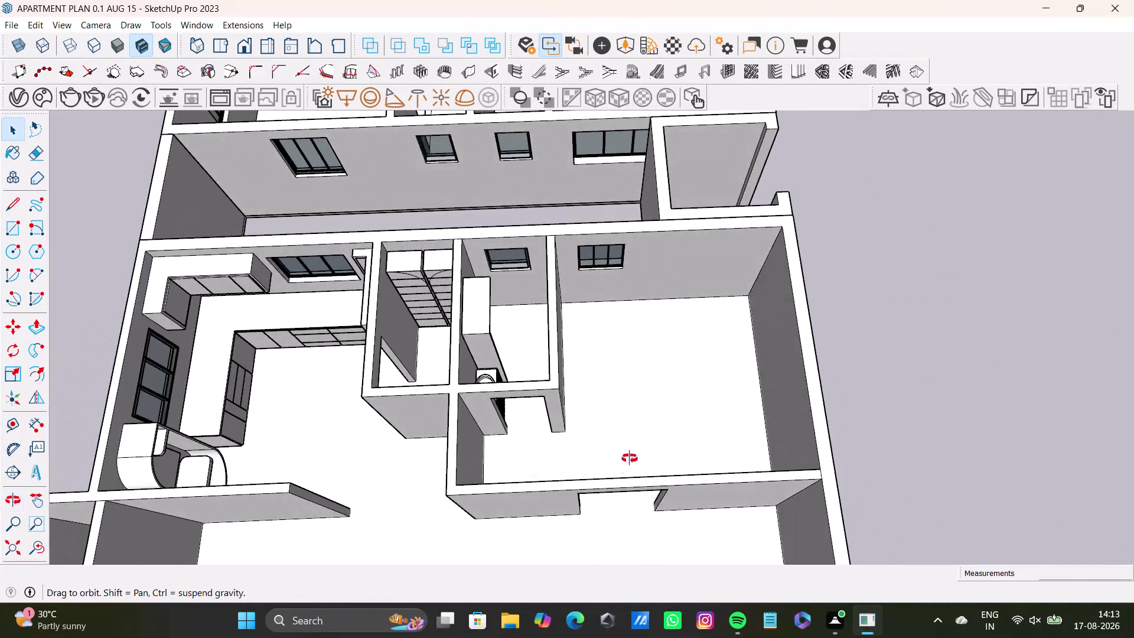
middle_drag(624, 459, 594, 513)
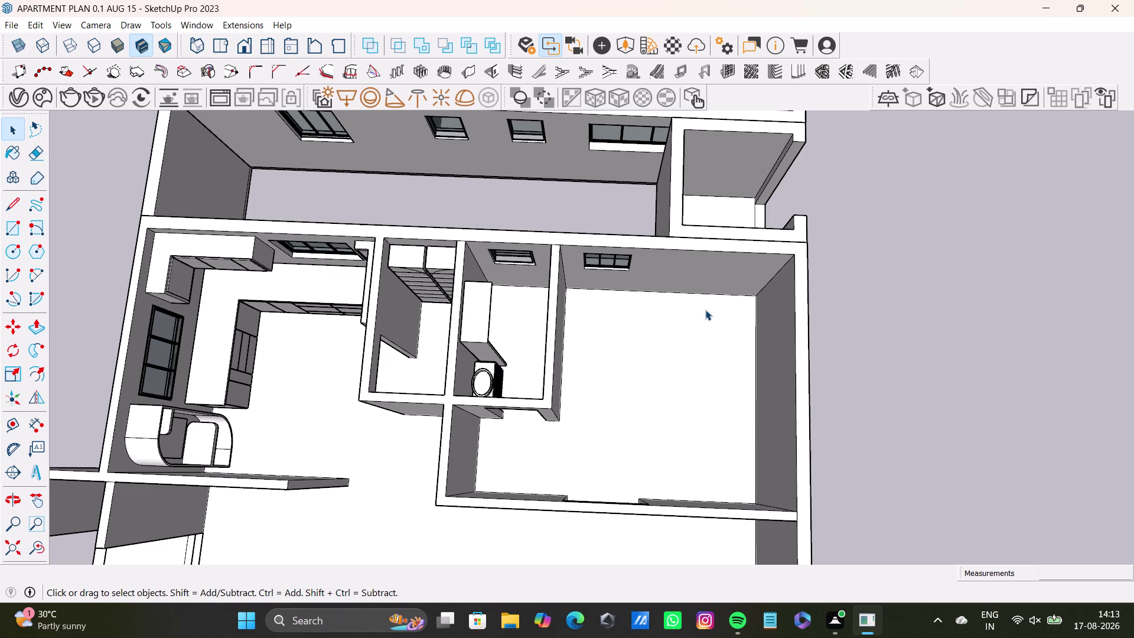
scroll(up, 3)
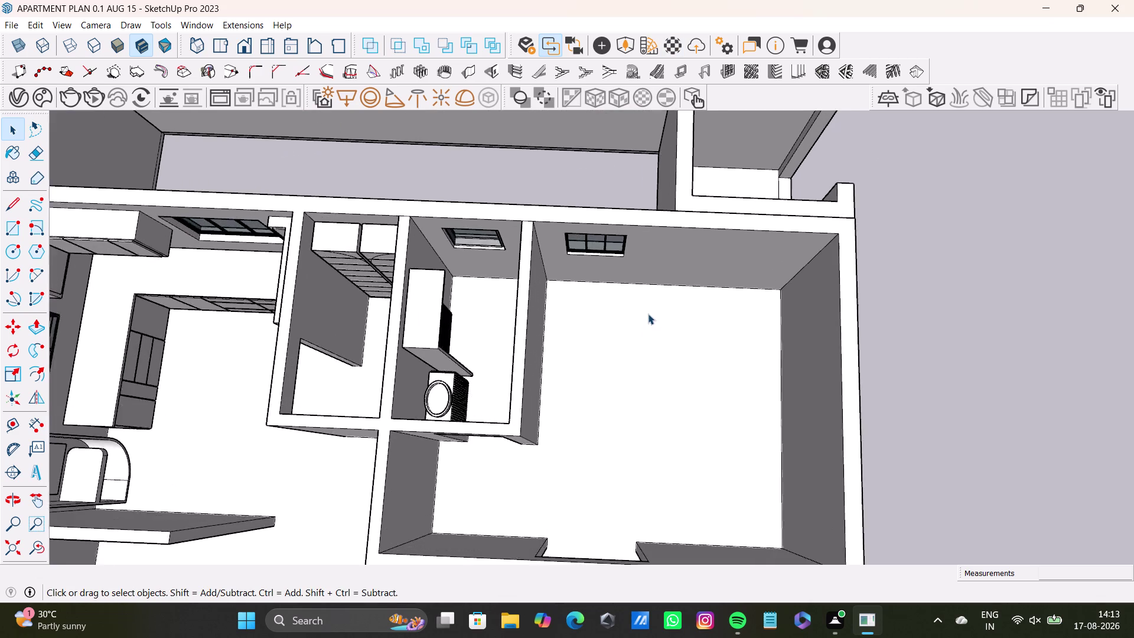
scroll(up, 3)
scroll(down, 3)
middle_drag(649, 332, 833, 290)
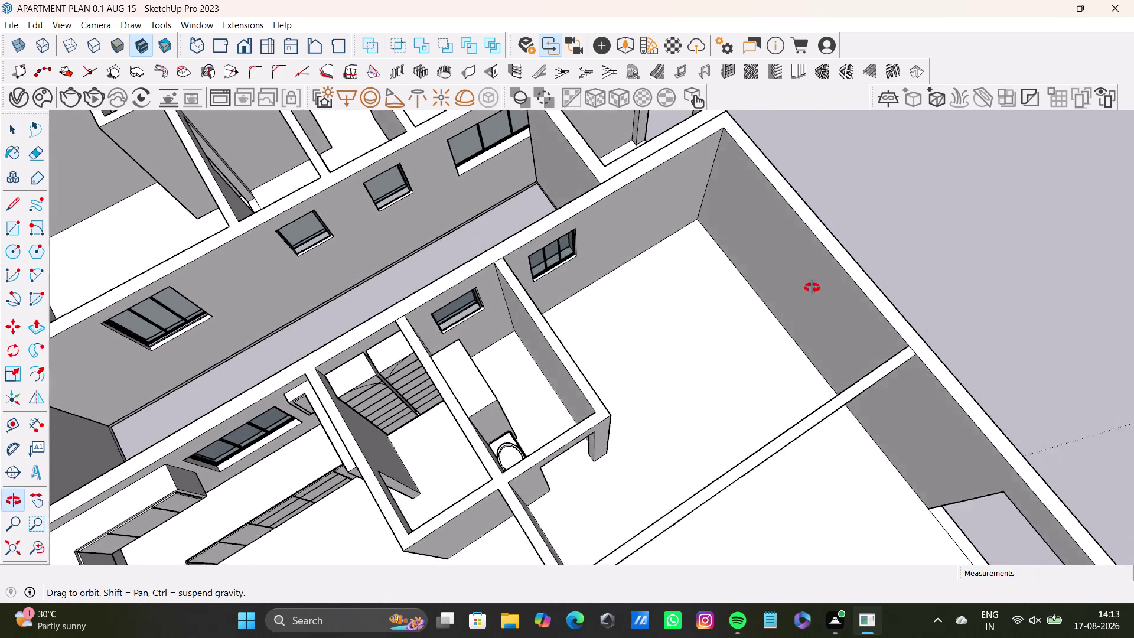
middle_drag(833, 290, 632, 222)
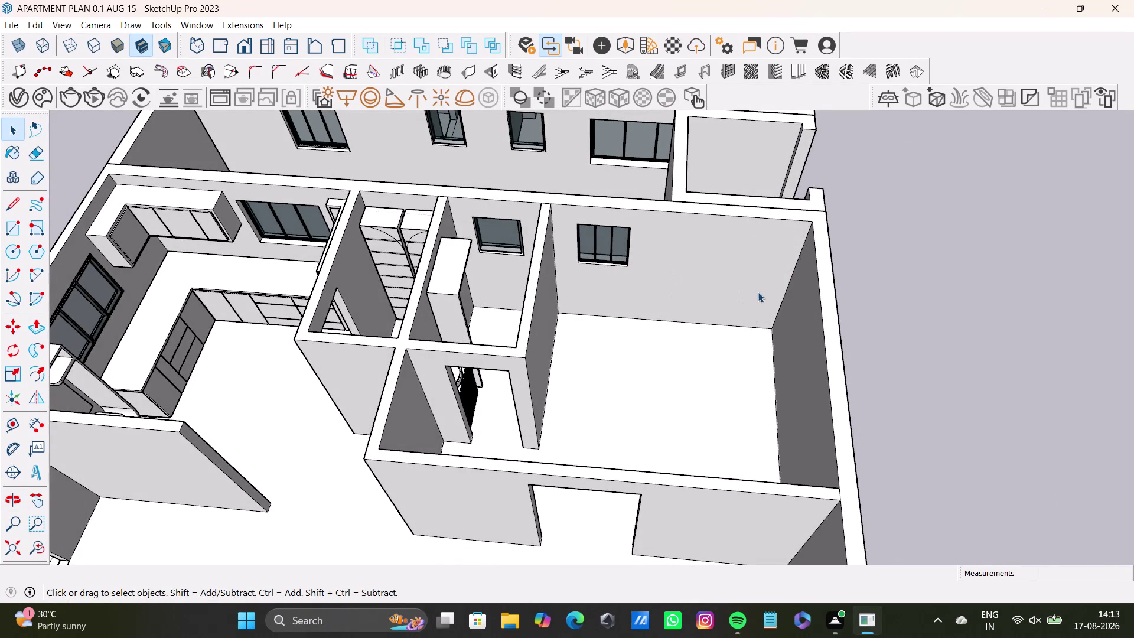
scroll(down, 3)
middle_drag(744, 329, 574, 349)
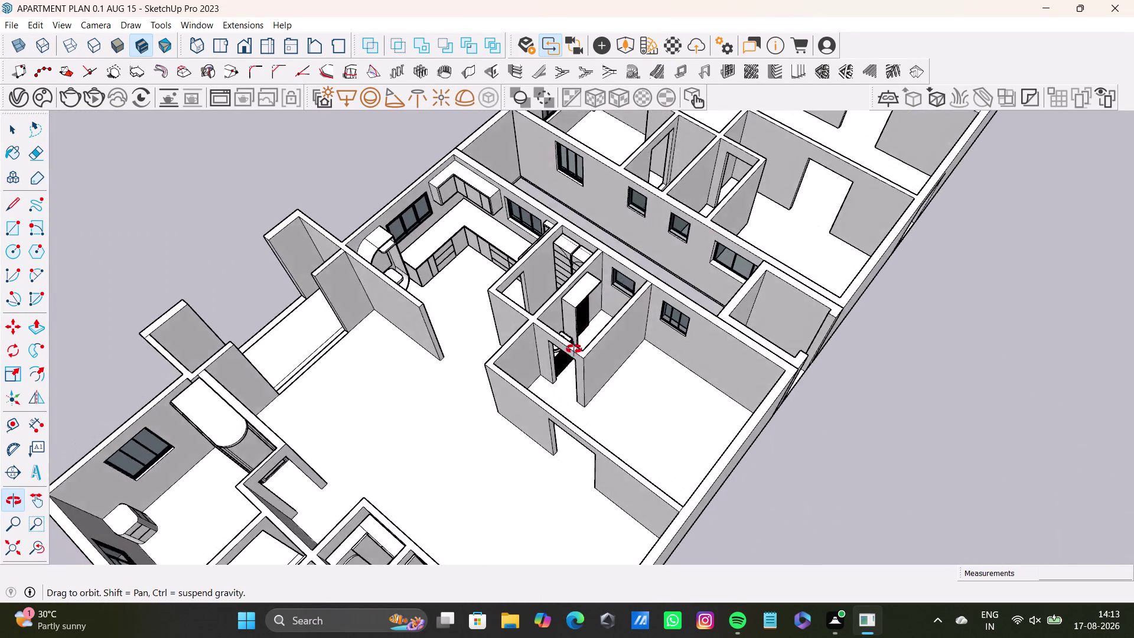
middle_drag(574, 349, 267, 245)
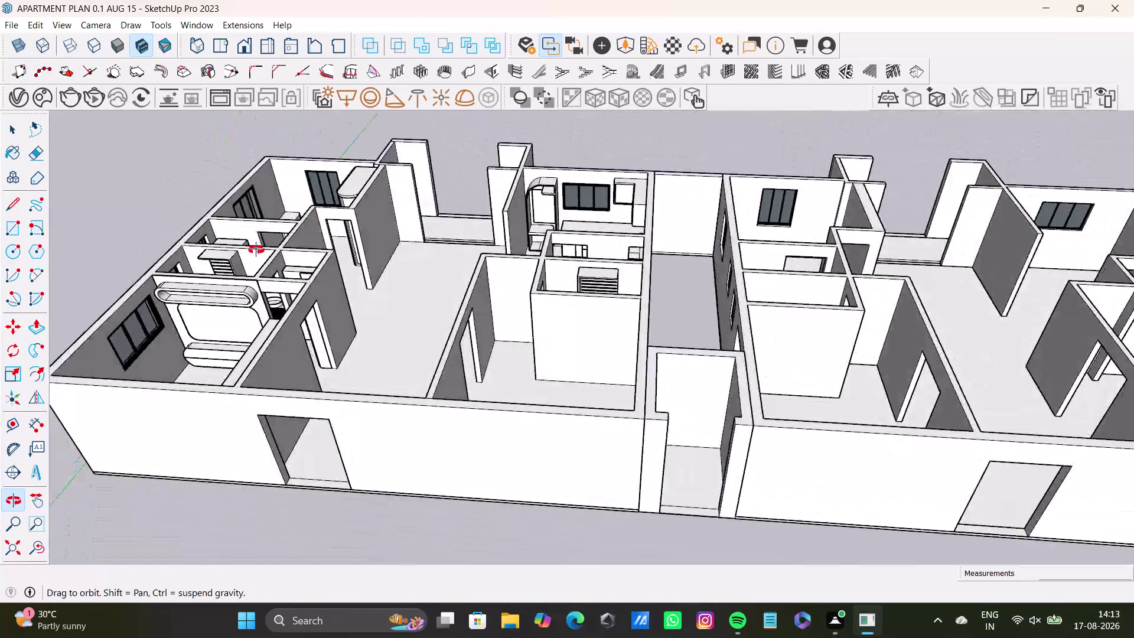
middle_drag(267, 244, 563, 361)
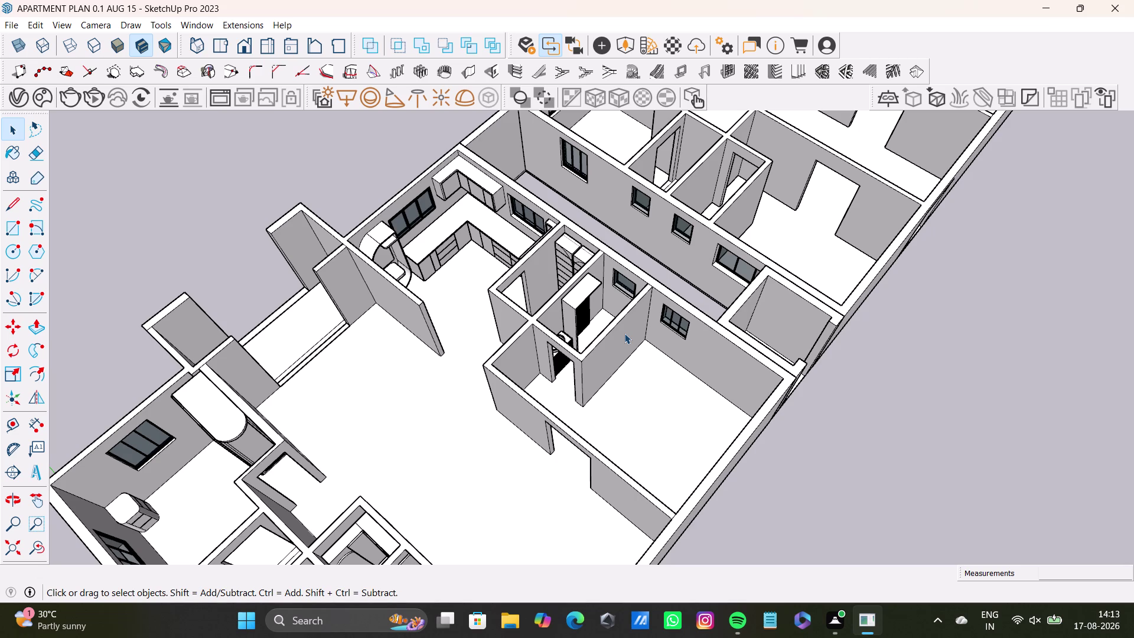
middle_drag(676, 370, 568, 338)
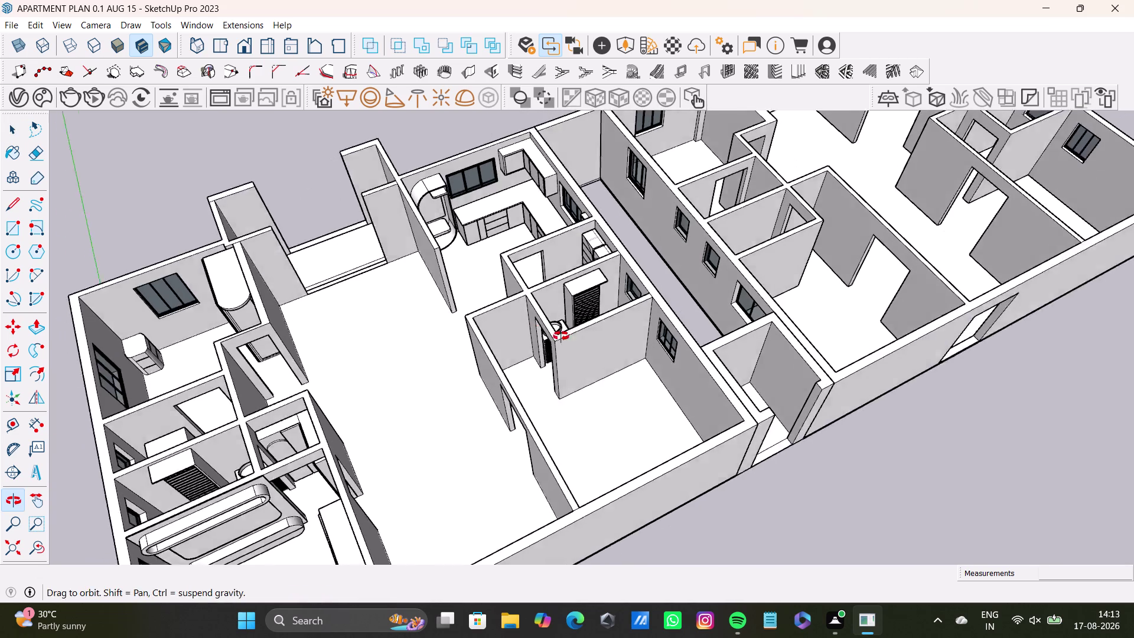
Orbit and zoom the view into the empty bedroom's doorway.
middle_drag(568, 338, 541, 329)
middle_drag(649, 430, 724, 451)
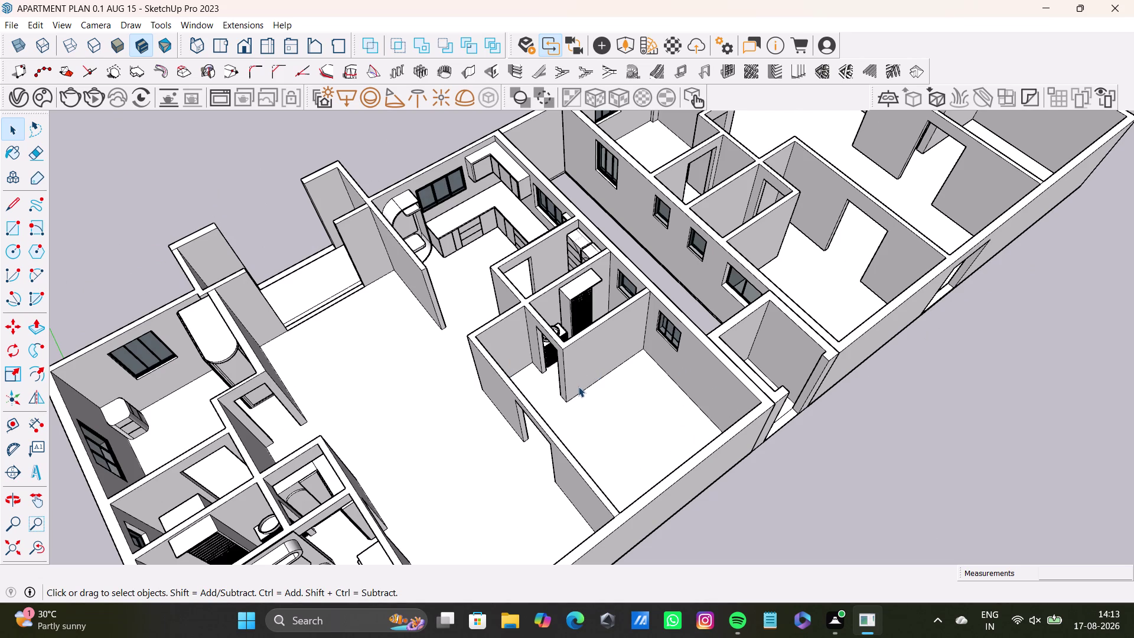
middle_drag(594, 384, 361, 413)
middle_drag(558, 418, 476, 407)
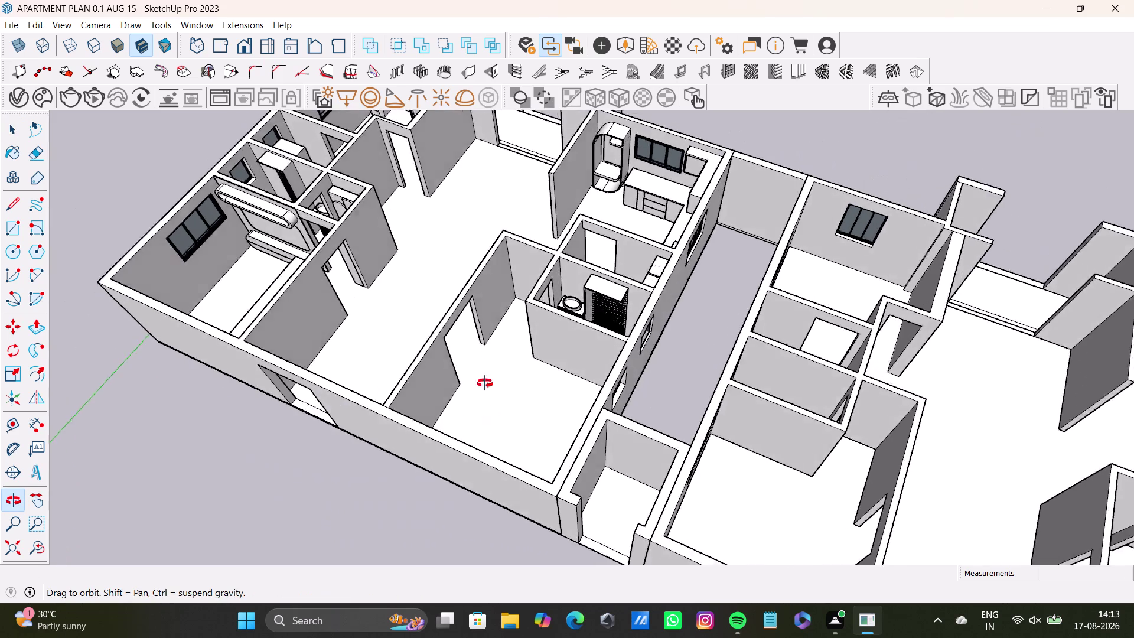
middle_drag(476, 406, 550, 314)
scroll(up, 3)
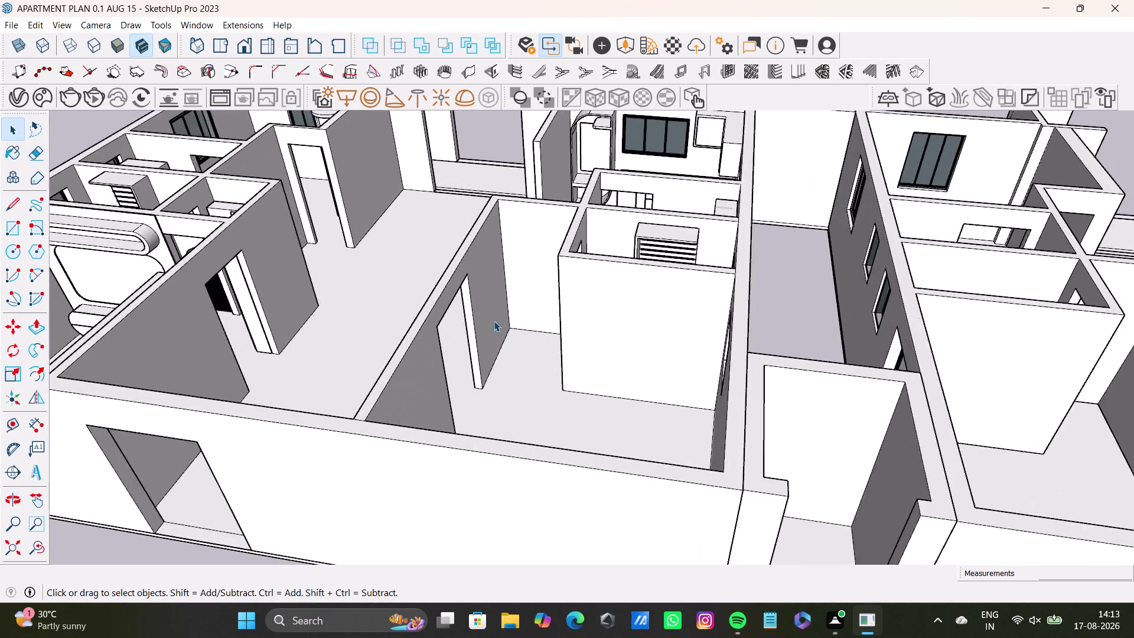
scroll(up, 3)
middle_drag(498, 329, 598, 452)
scroll(down, 3)
middle_drag(592, 454, 503, 419)
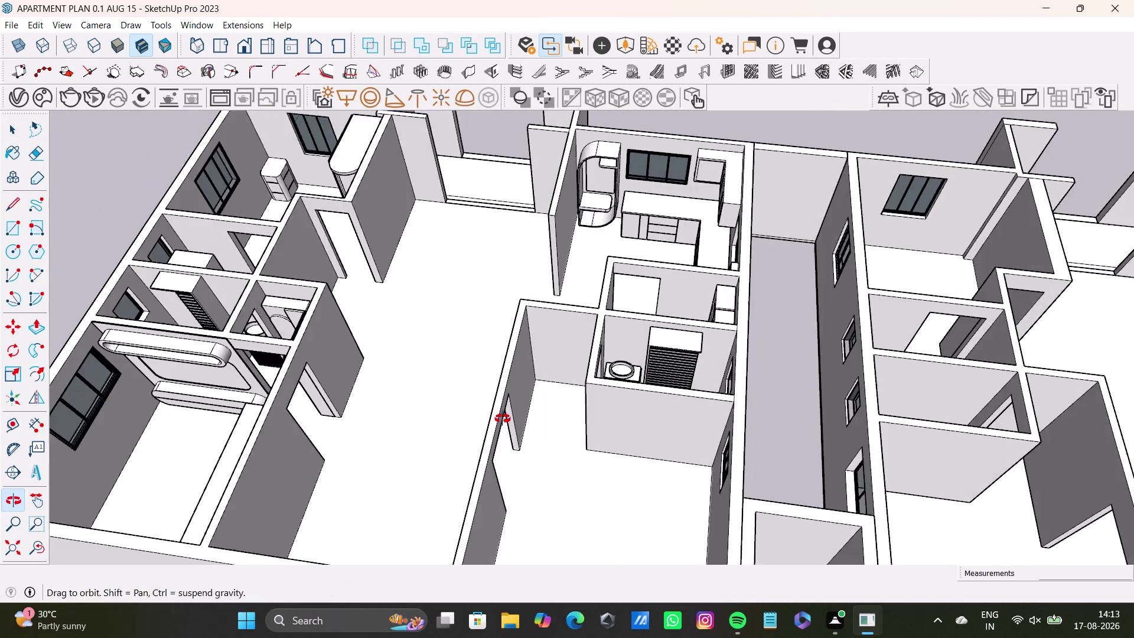
middle_drag(502, 419, 485, 483)
scroll(up, 3)
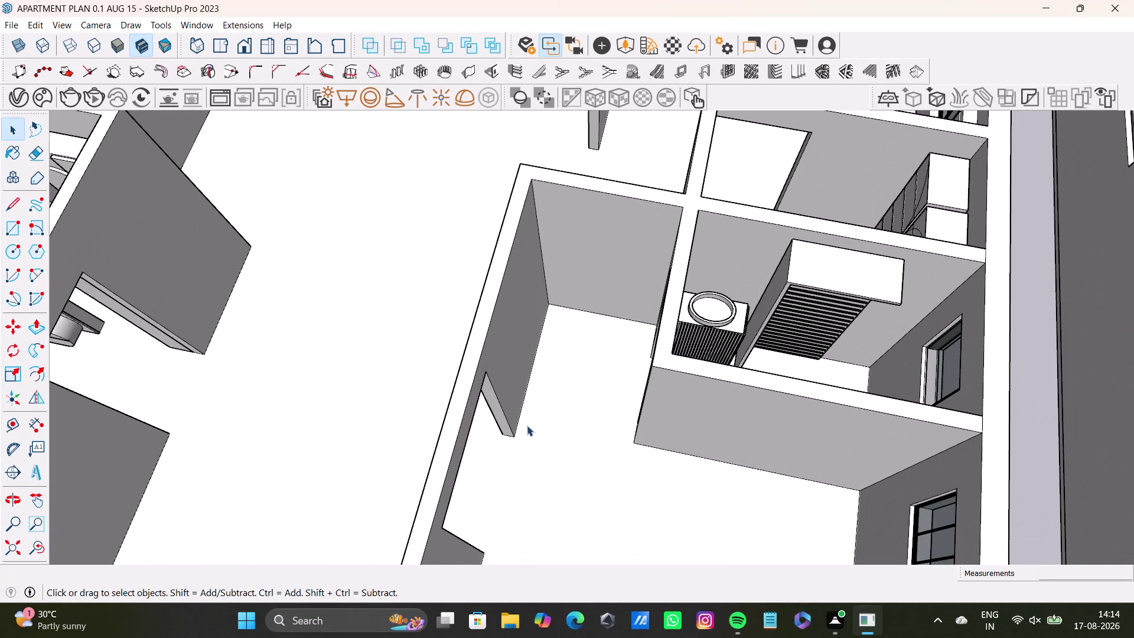
middle_drag(583, 459, 687, 473)
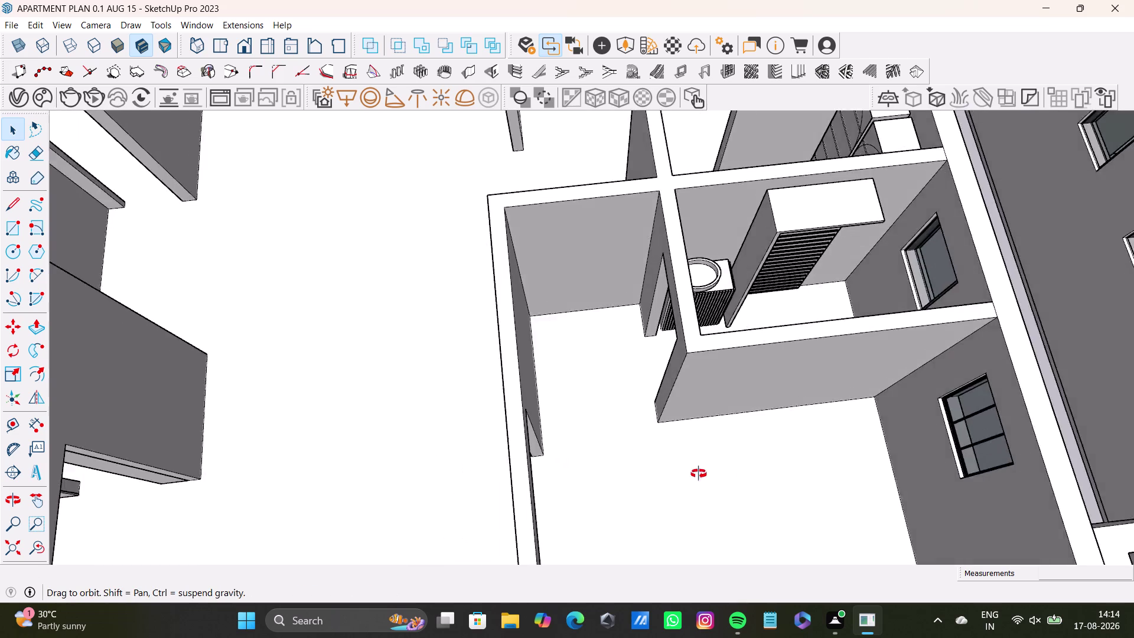
middle_drag(687, 473, 924, 430)
scroll(up, 3)
middle_drag(614, 316, 859, 340)
scroll(up, 3)
middle_drag(654, 258, 780, 301)
middle_drag(688, 296, 676, 386)
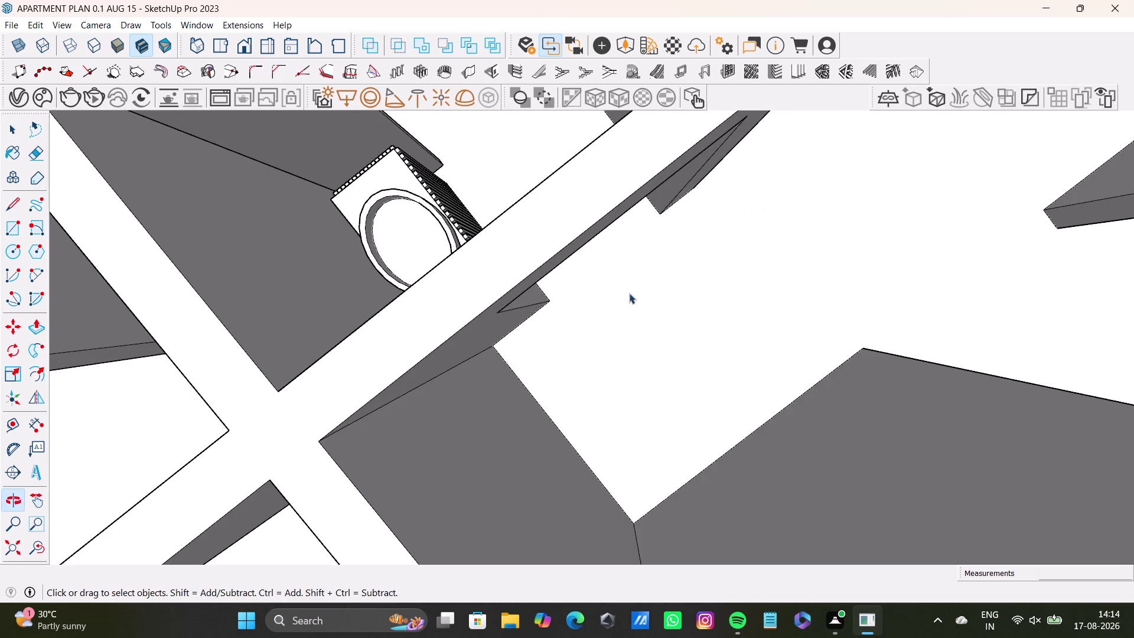
middle_drag(629, 293, 611, 181)
middle_drag(685, 222, 563, 246)
middle_drag(683, 332, 545, 329)
middle_drag(560, 301, 591, 410)
scroll(up, 3)
middle_drag(586, 407, 592, 469)
middle_drag(598, 458, 603, 410)
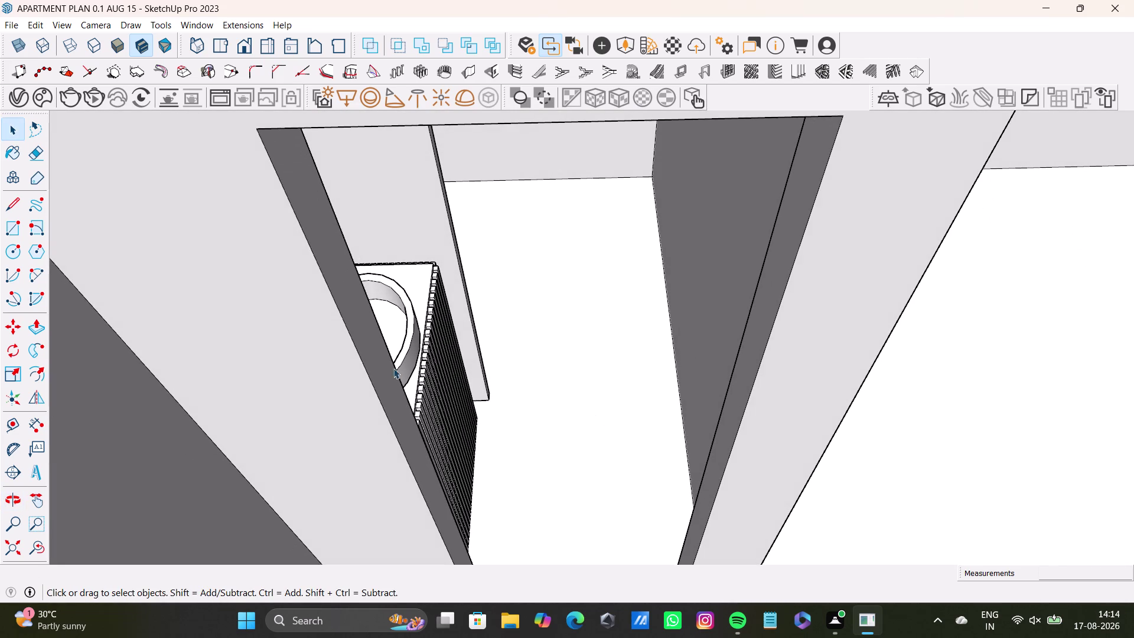
Select the wall beside the doorway, then pull the view back over the bedroom.
key(space)
click(390, 379)
double_click(390, 379)
click(390, 389)
click(394, 403)
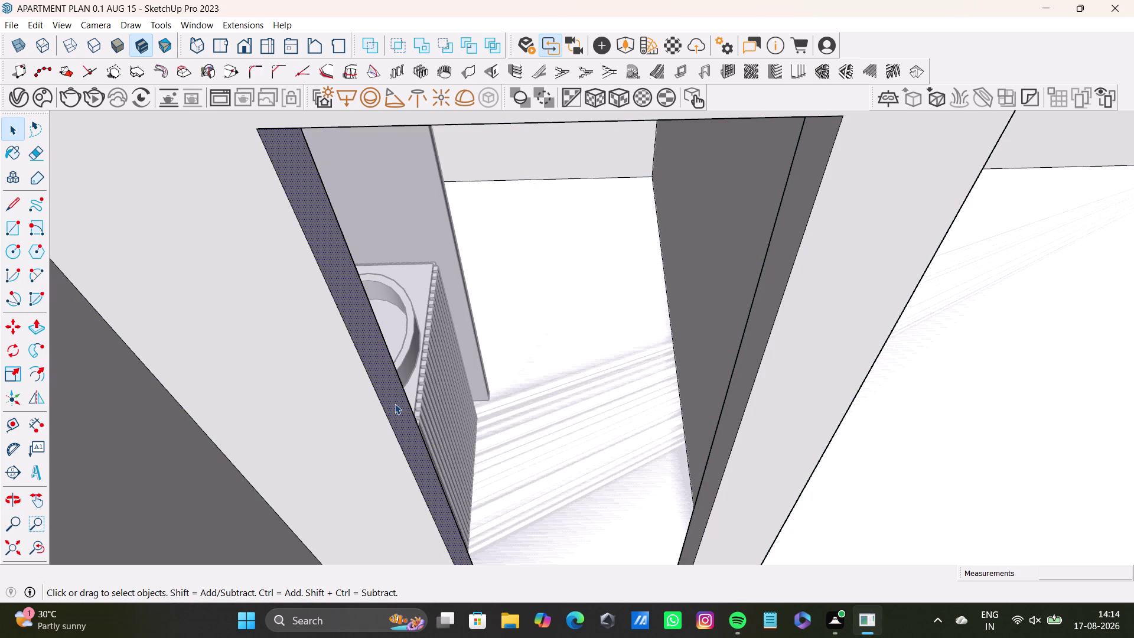
key(p)
drag(394, 403, 424, 415)
key(space)
scroll(down, 3)
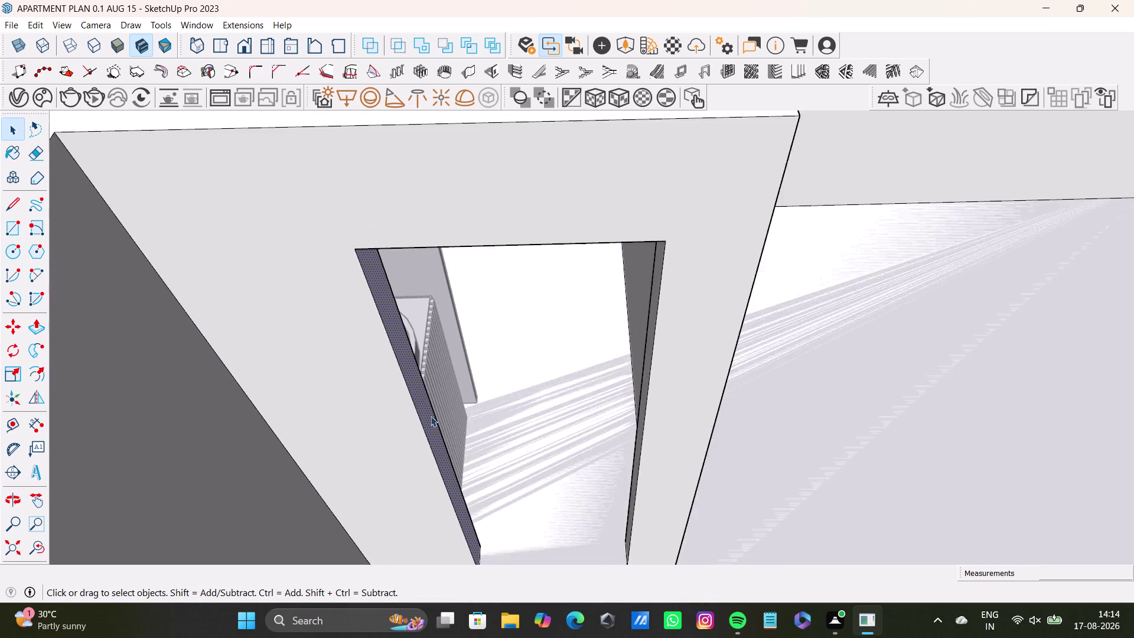
scroll(down, 3)
middle_drag(547, 441, 229, 511)
scroll(down, 3)
key(space)
middle_drag(367, 390, 413, 371)
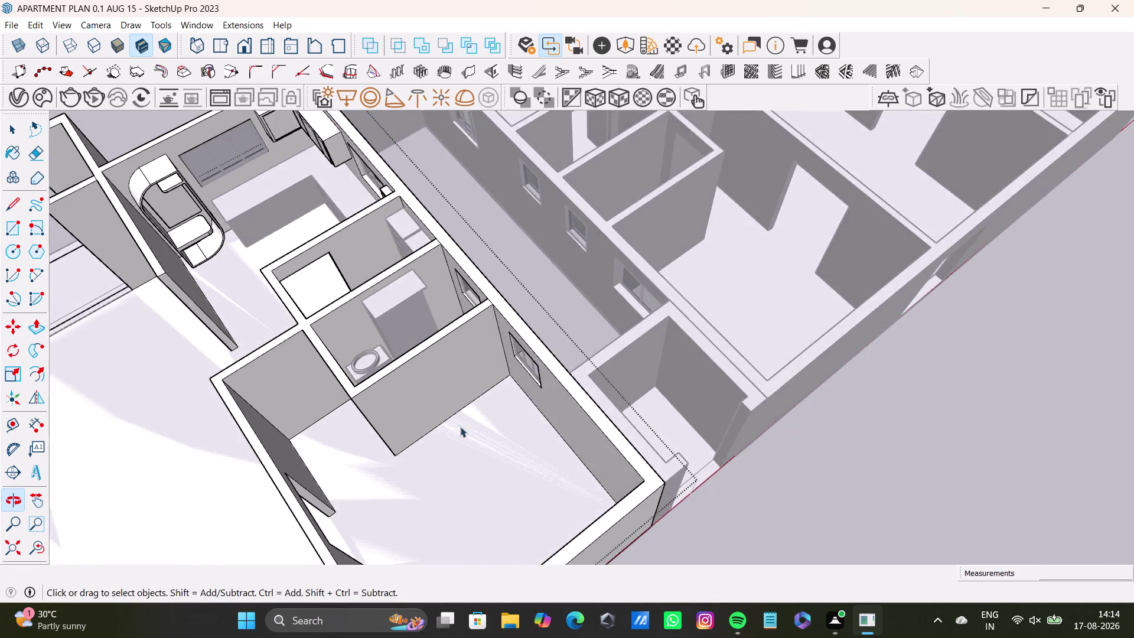
middle_drag(459, 429, 280, 479)
middle_drag(335, 399, 469, 406)
Select the bedroom floor and its connected walls from above, then clear the selection.
click(292, 209)
scroll(up, 3)
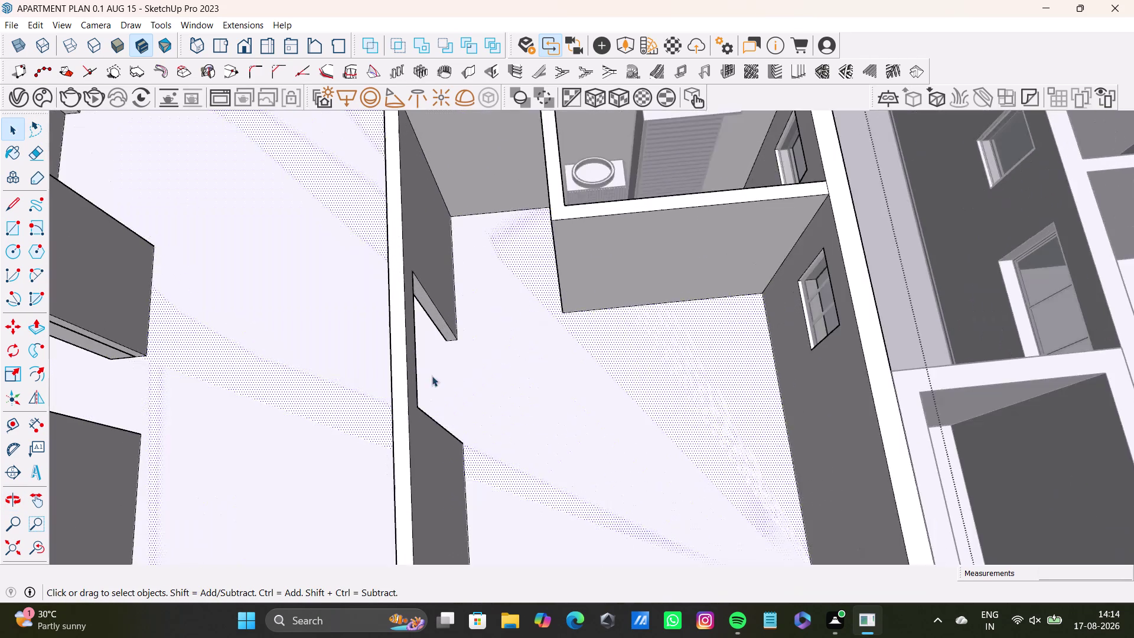
middle_drag(434, 375, 784, 452)
middle_drag(753, 320, 692, 463)
middle_drag(714, 442, 743, 258)
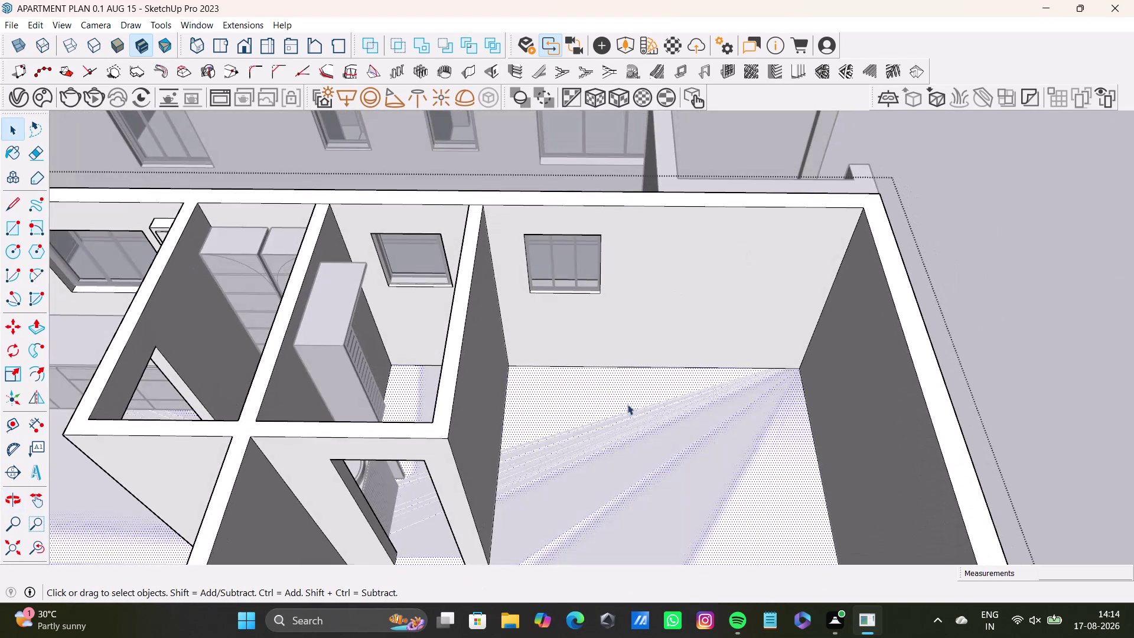
drag(729, 443, 734, 440)
click(1005, 280)
triple_click(728, 420)
double_click(728, 420)
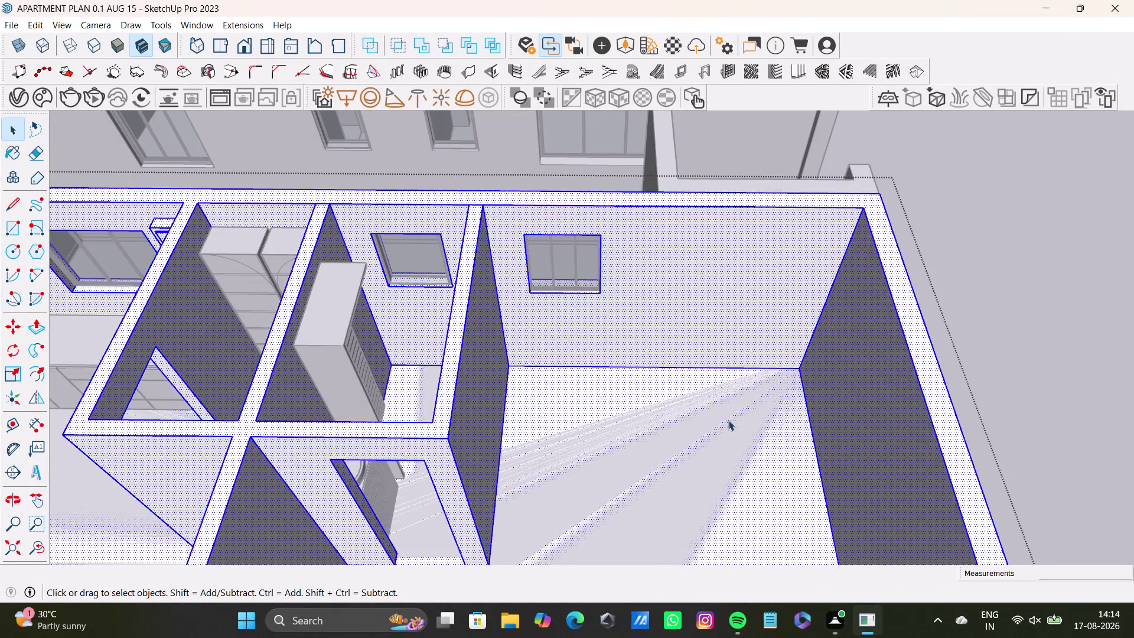
click(705, 391)
click(710, 406)
Zoom in on the bedroom's far corner.
scroll(up, 3)
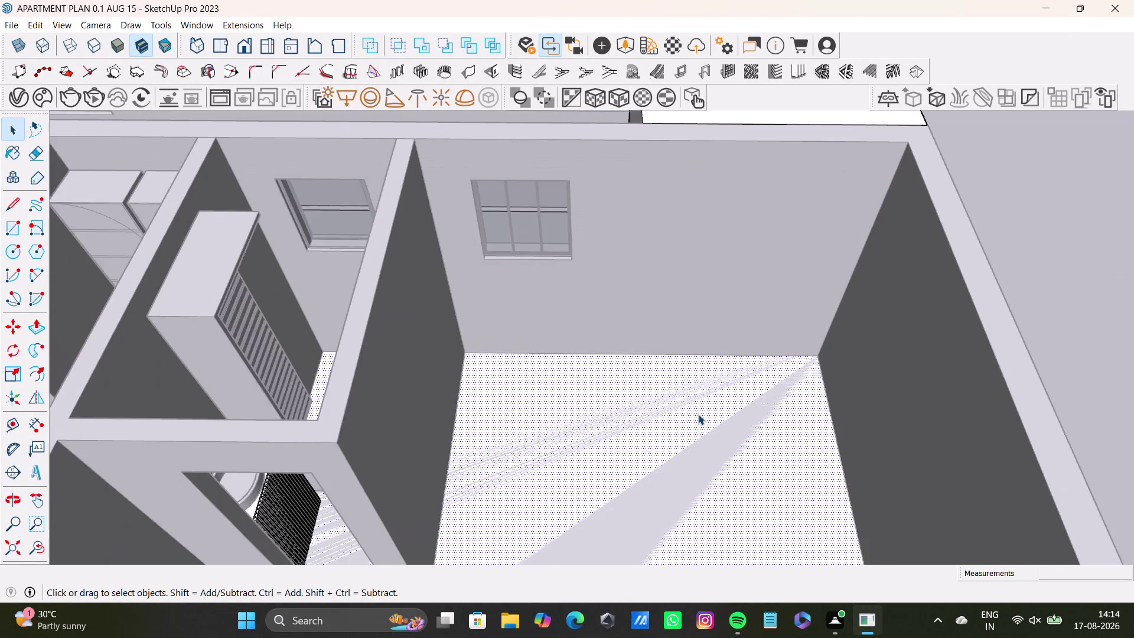
scroll(up, 3)
middle_drag(695, 409, 569, 415)
middle_drag(558, 439, 619, 398)
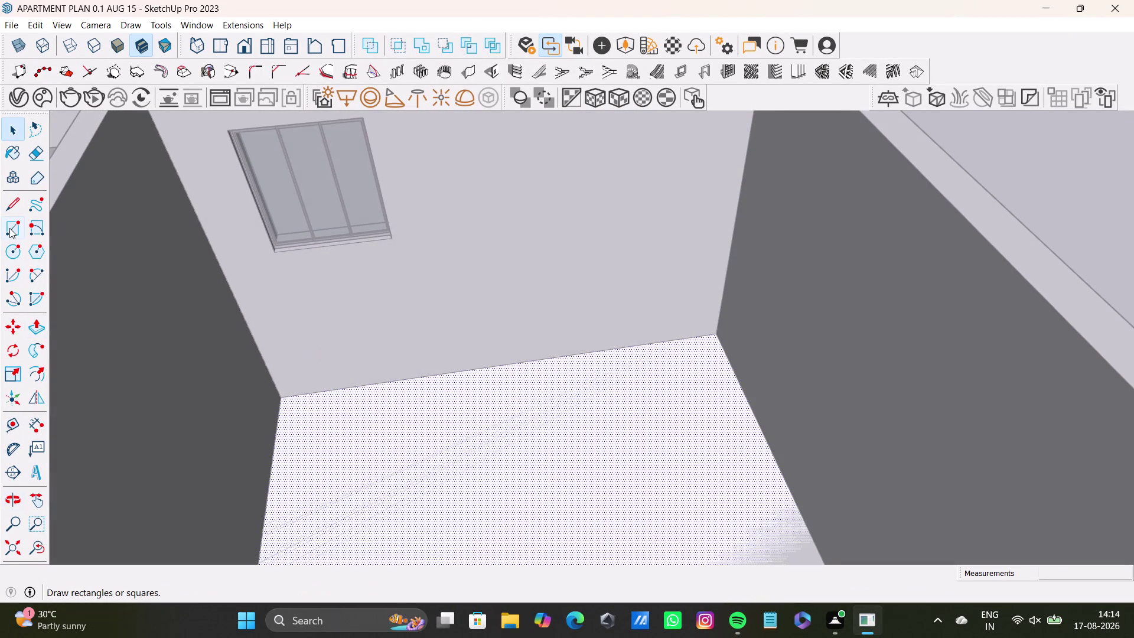
Draw a long rectangular footprint on the bedroom floor along the wall.
drag(10, 227, 18, 228)
scroll(up, 3)
drag(473, 369, 508, 401)
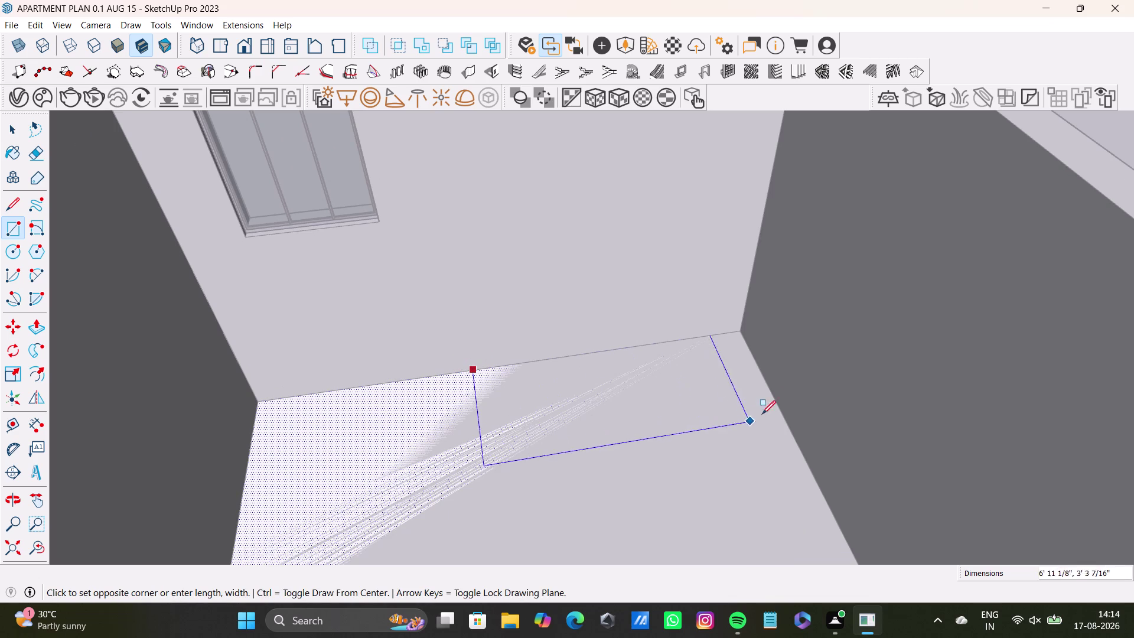
click(757, 371)
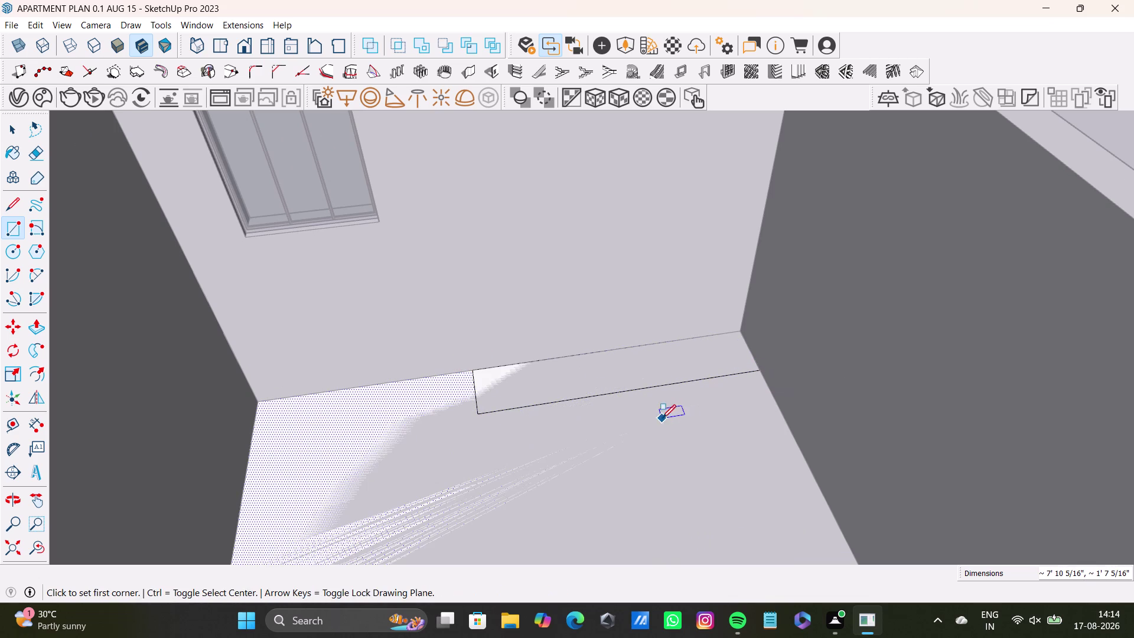
Push/Pull the floor rectangle up into a low box and orbit to check it.
key(space)
click(647, 363)
key(p)
drag(647, 363, 642, 351)
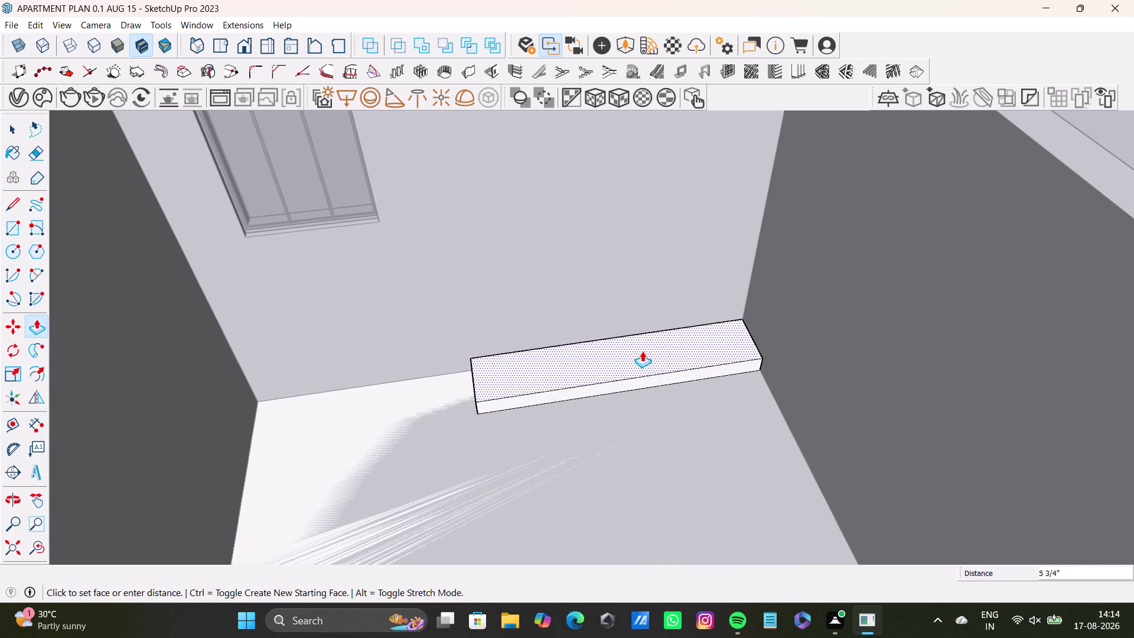
drag(642, 350, 640, 348)
key(space)
scroll(down, 3)
middle_drag(644, 406, 690, 440)
scroll(up, 3)
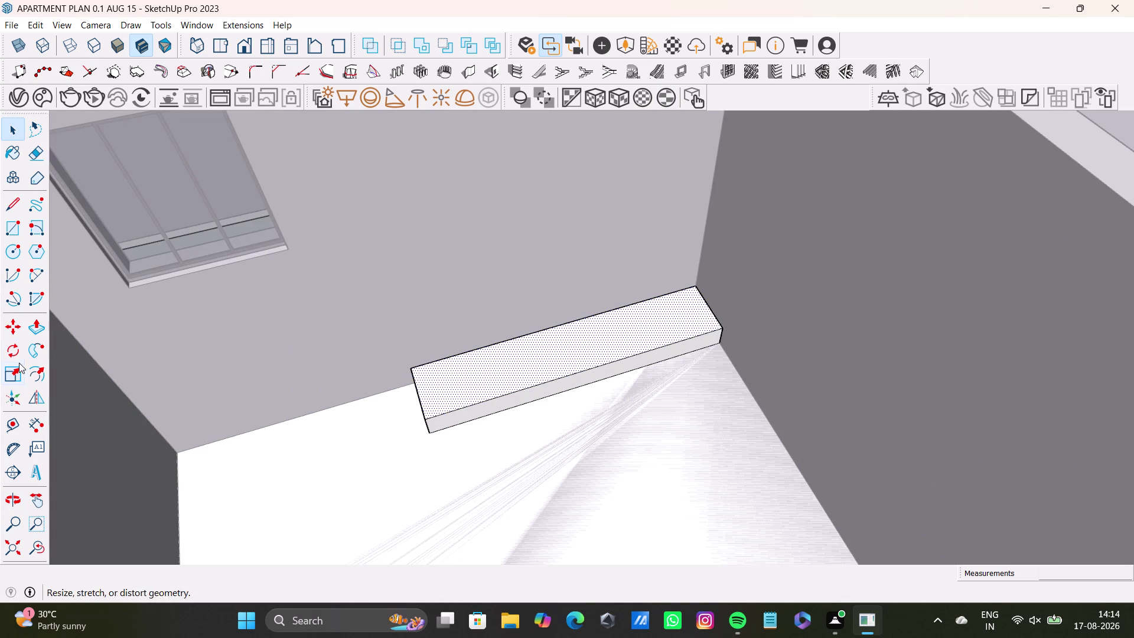
Pick the Tape Measure tool and zoom in, then return to Select.
click(17, 422)
scroll(up, 3)
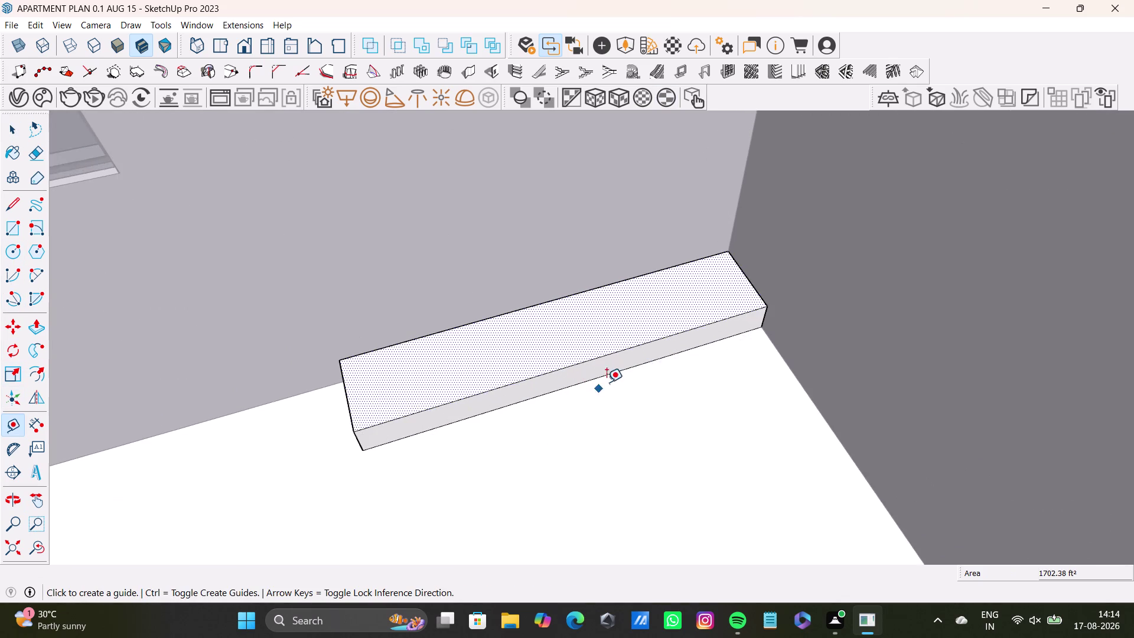
scroll(up, 3)
key(space)
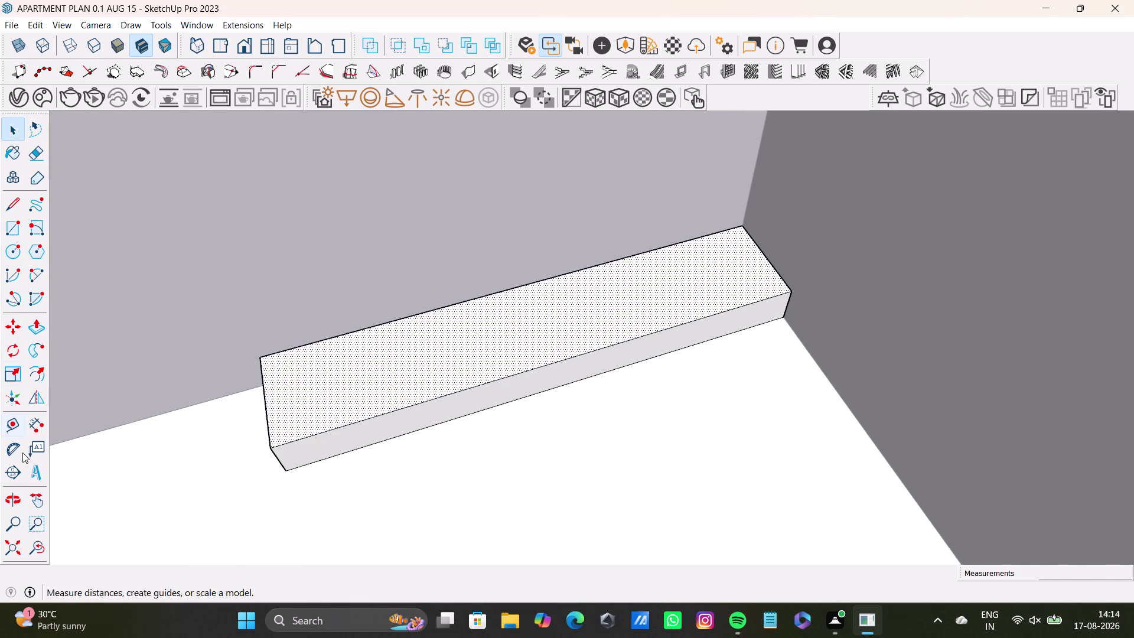
drag(10, 203, 16, 203)
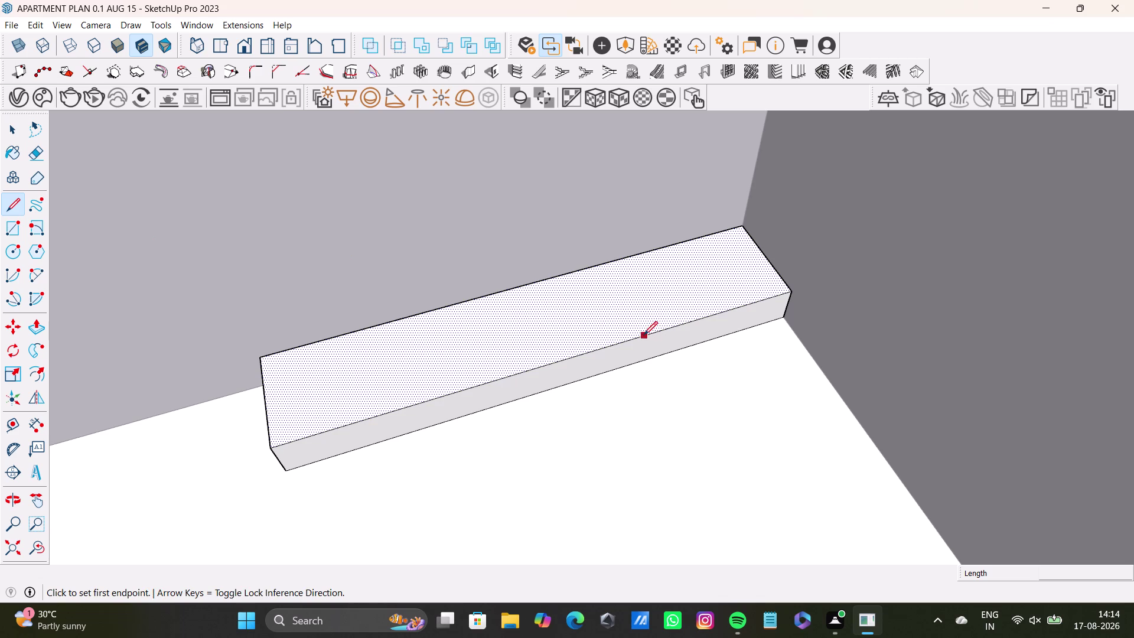
Split the box's front face with a line and pull the end section out into an L.
click(643, 335)
click(647, 370)
key(space)
click(670, 342)
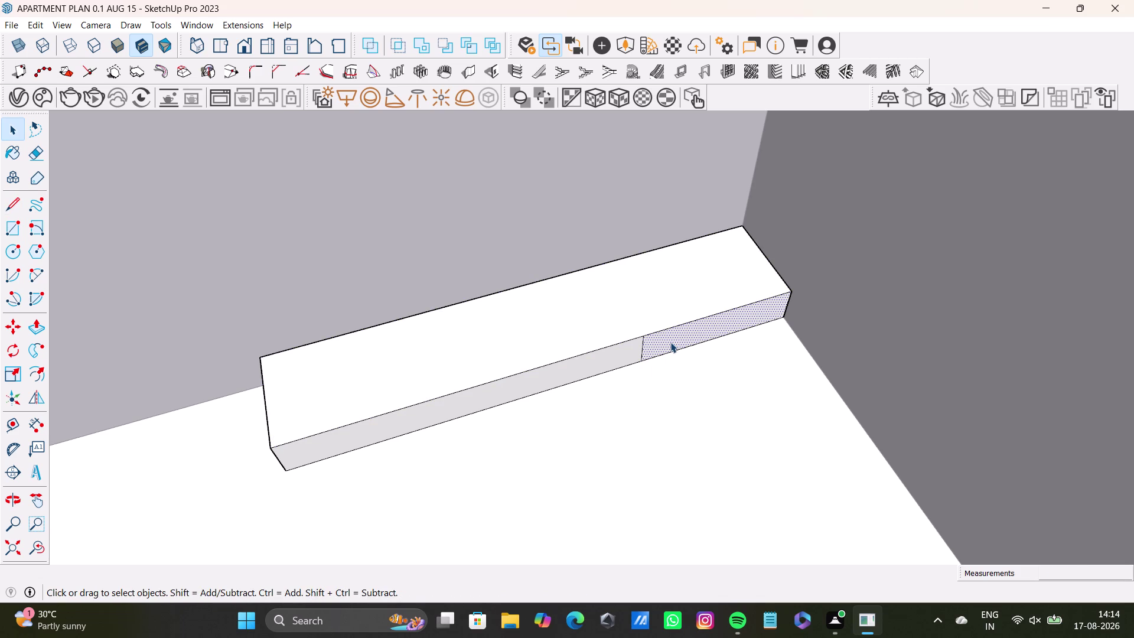
key(p)
drag(670, 341, 852, 542)
Adjust the return arm's length and pull the long arm's front face outward.
scroll(down, 3)
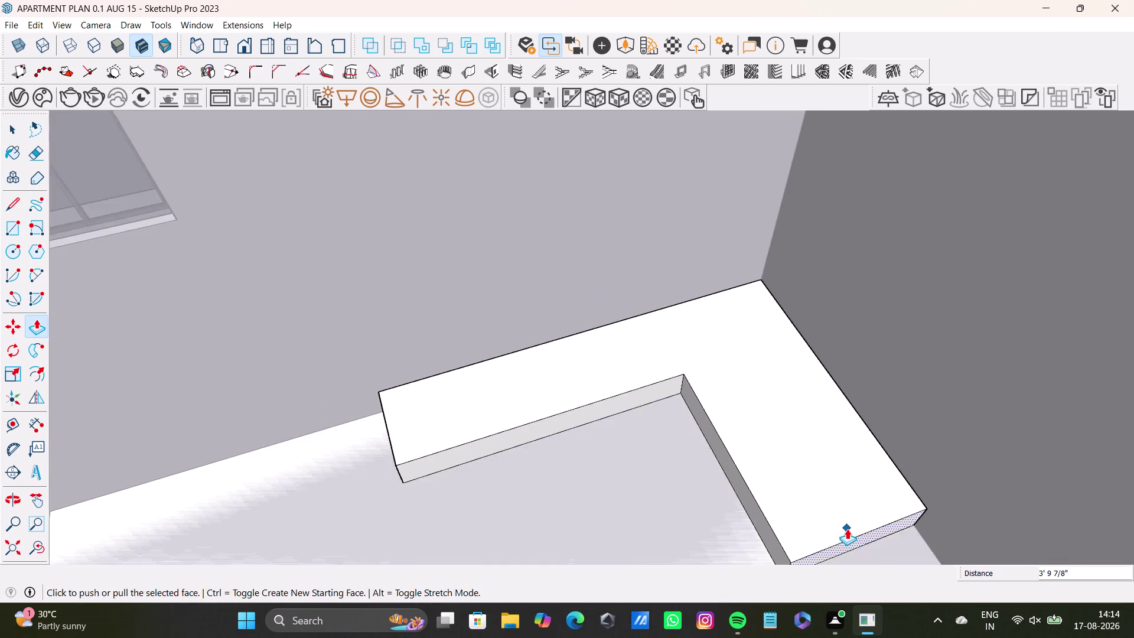
middle_drag(847, 528, 842, 430)
drag(854, 447, 861, 455)
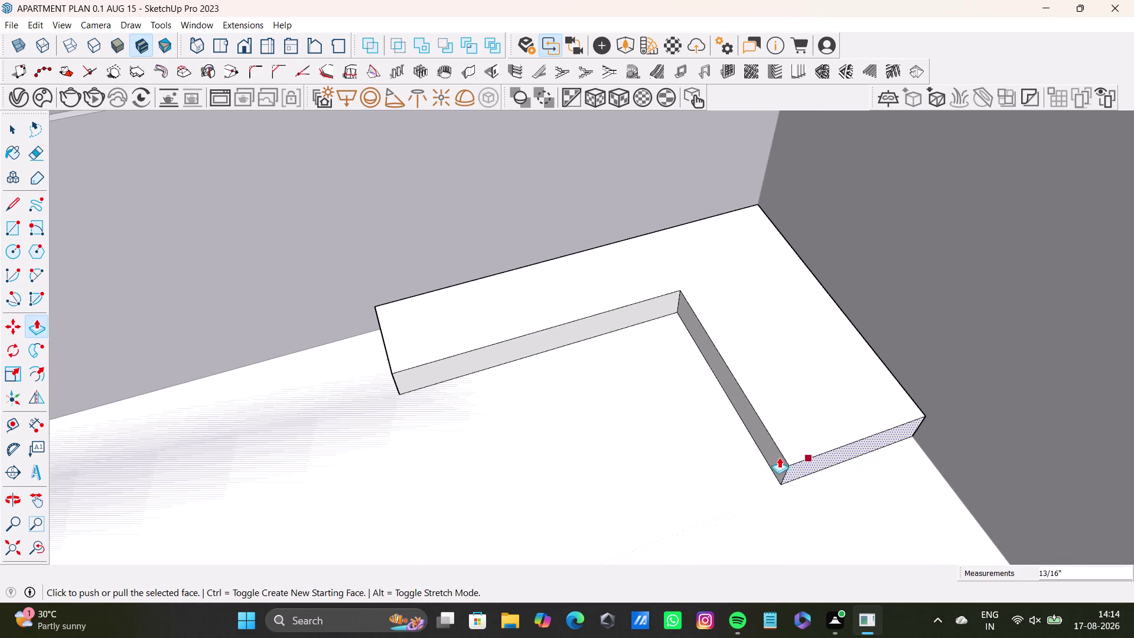
scroll(down, 3)
middle_drag(780, 456, 804, 458)
scroll(up, 3)
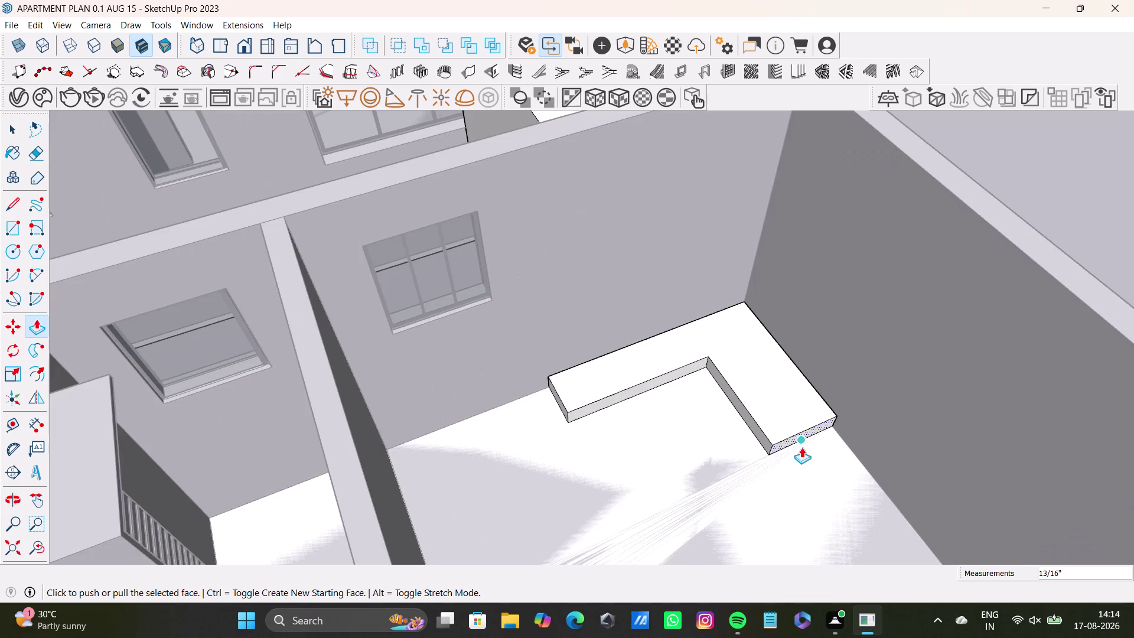
scroll(up, 3)
drag(794, 430, 773, 385)
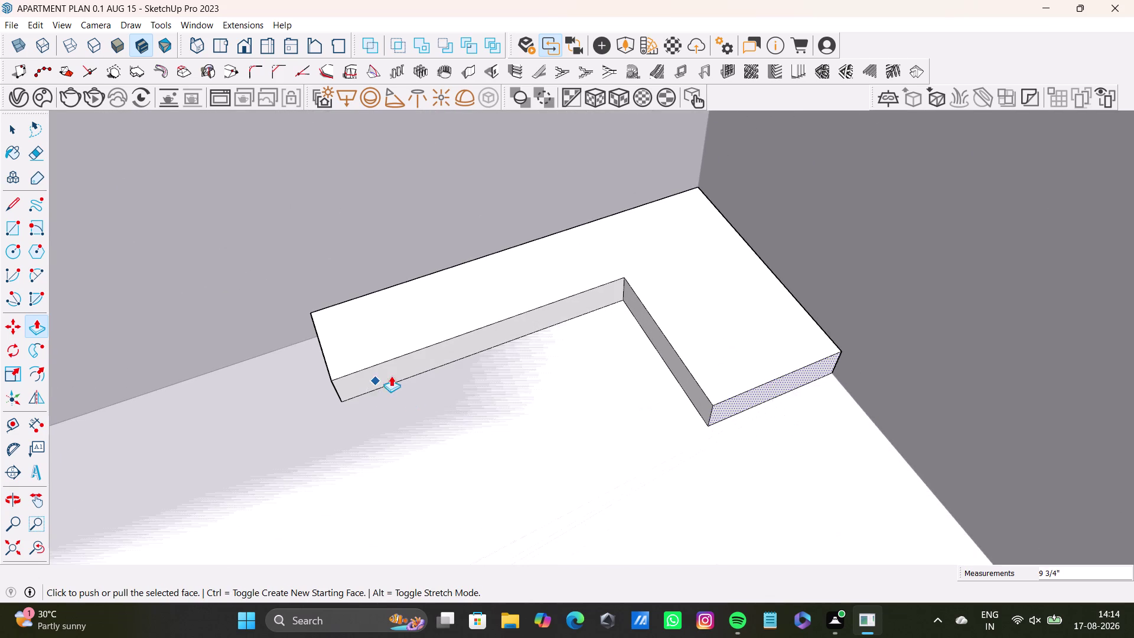
scroll(up, 3)
Deepen the long arm, then orbit to its end face and select it.
key(space)
click(435, 360)
key(p)
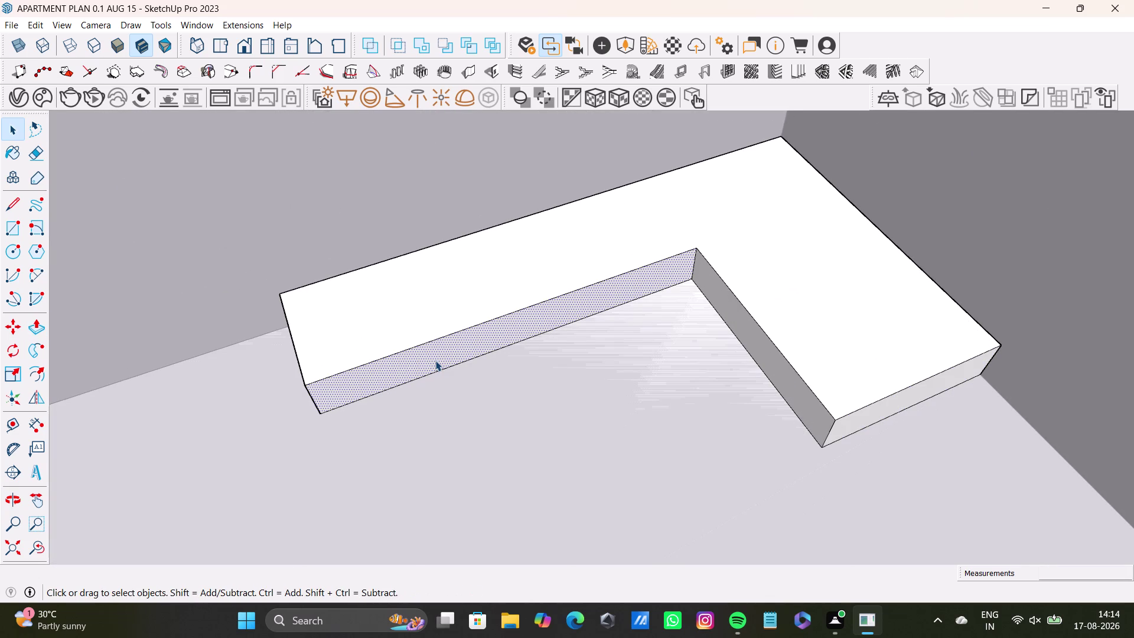
drag(435, 360, 443, 389)
middle_drag(430, 421, 637, 446)
middle_drag(620, 445, 642, 343)
key(space)
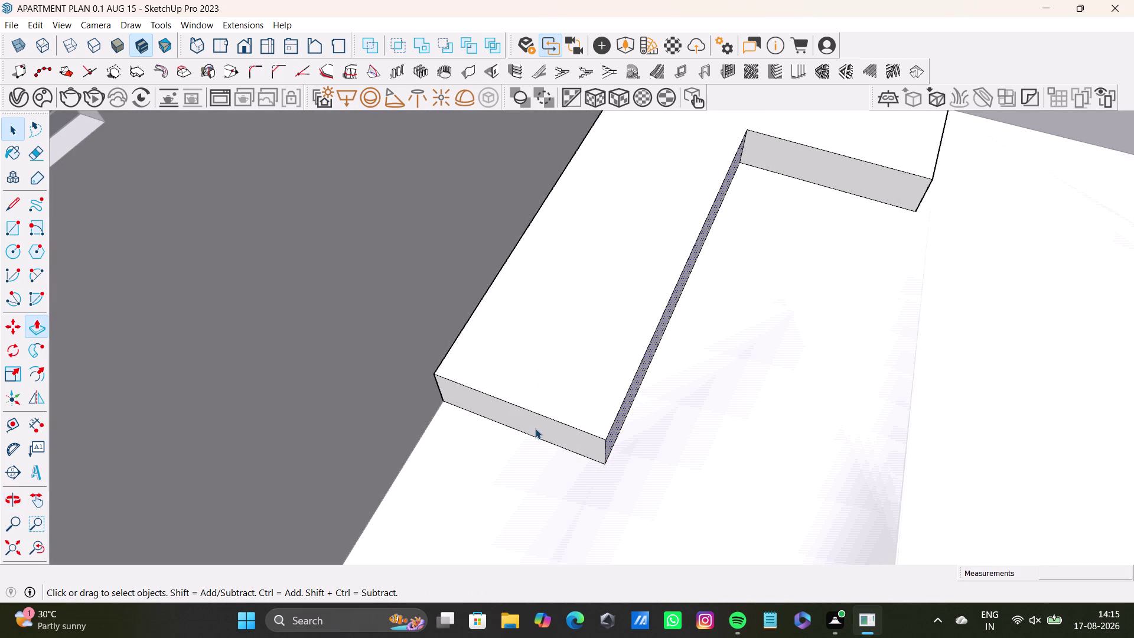
click(535, 429)
Push the long arm's end face into position and orbit to view the block from above.
key(p)
key(p)
drag(535, 428, 512, 467)
scroll(down, 3)
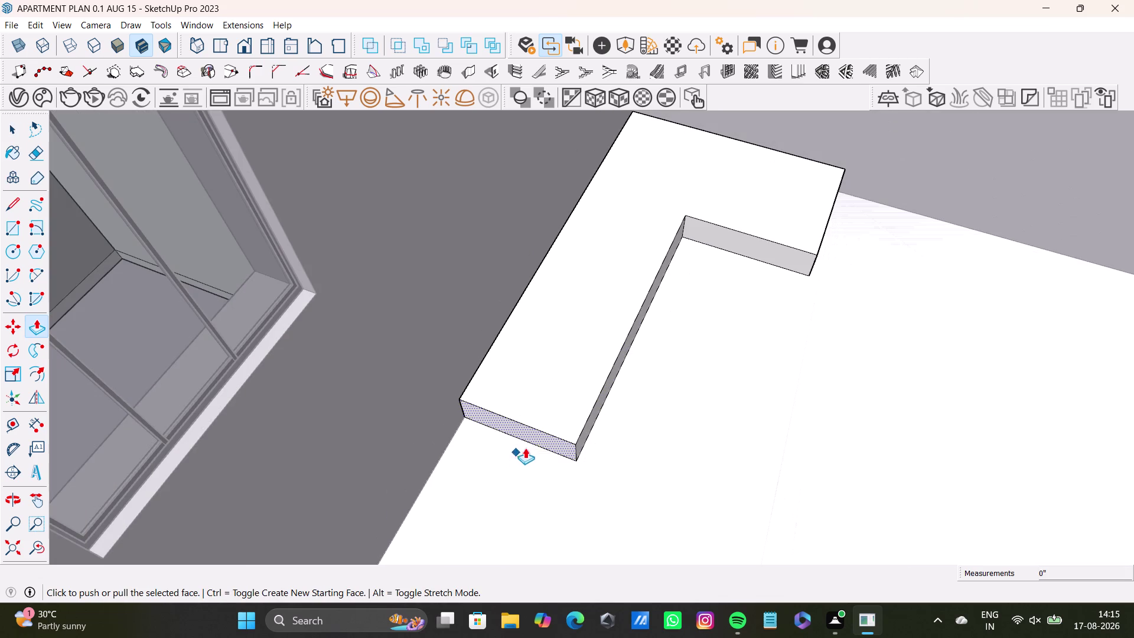
drag(542, 442, 519, 478)
key(space)
scroll(down, 3)
middle_drag(614, 446, 608, 455)
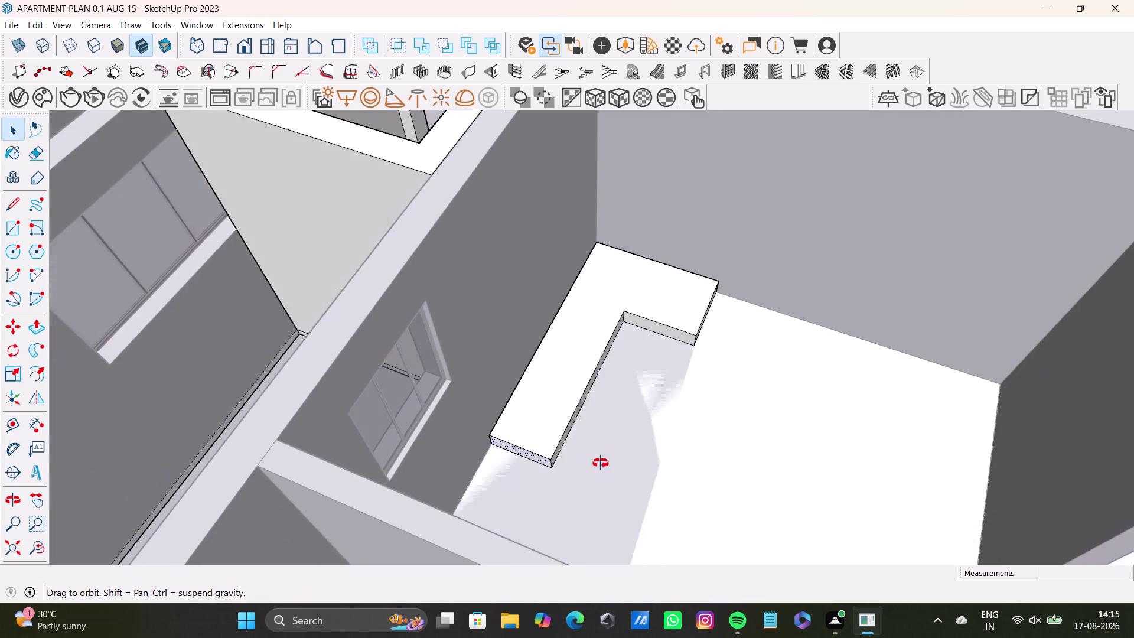
middle_drag(608, 455, 416, 518)
middle_drag(569, 408, 694, 468)
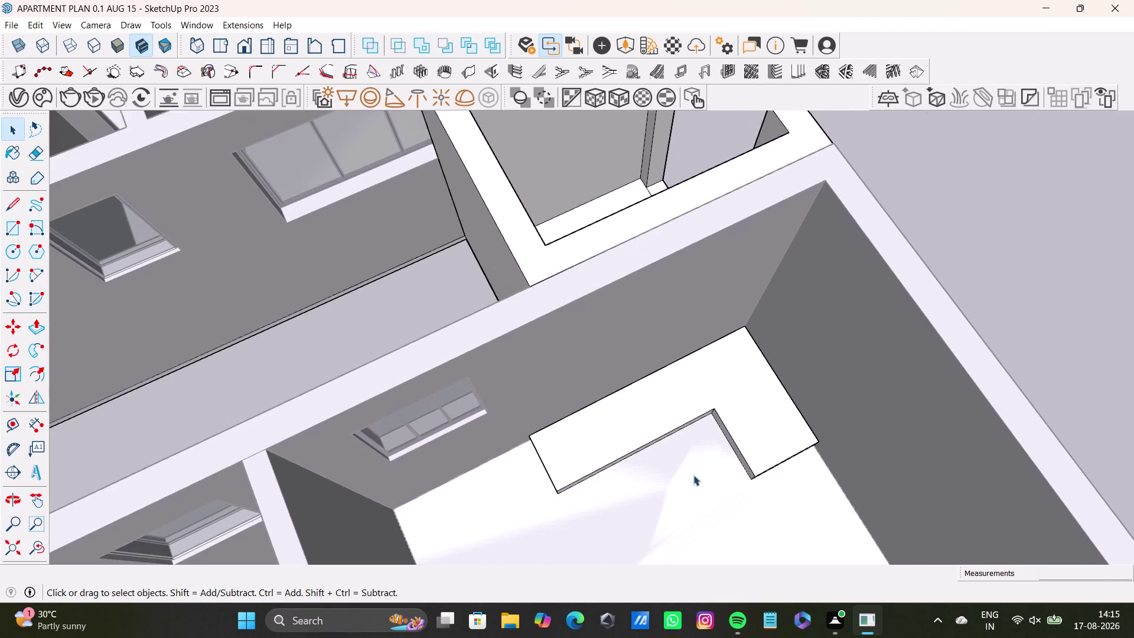
middle_drag(693, 475, 601, 428)
key(space)
Raise the L-shaped top face to wardrobe height and orbit to the short arm's inner side.
click(708, 423)
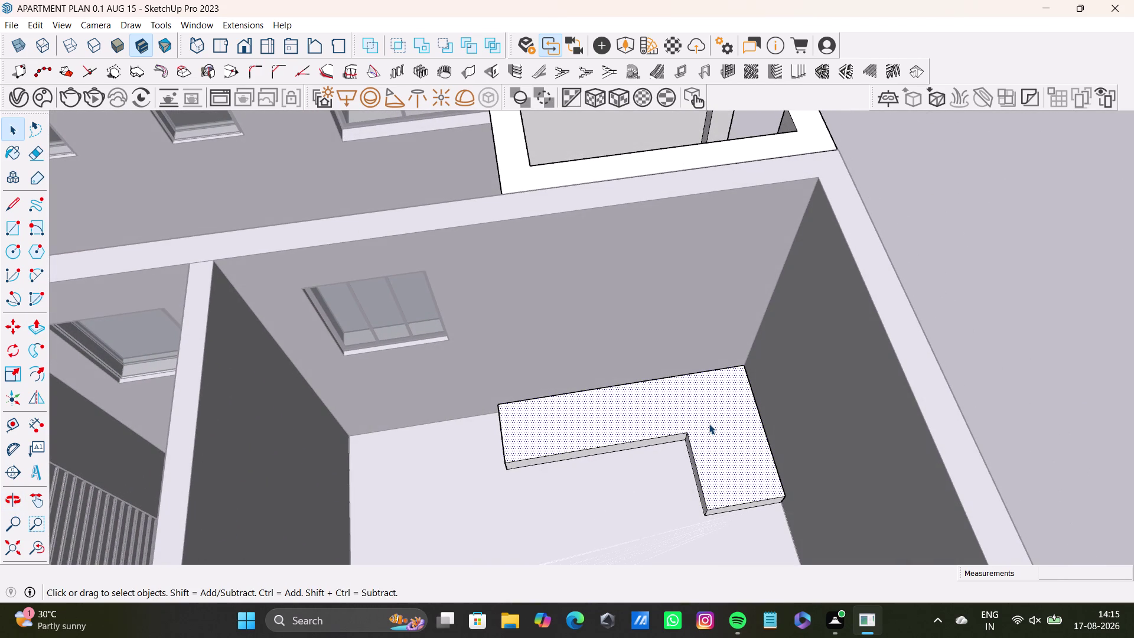
key(p)
drag(709, 423, 722, 246)
key(space)
scroll(down, 3)
middle_drag(597, 470, 647, 363)
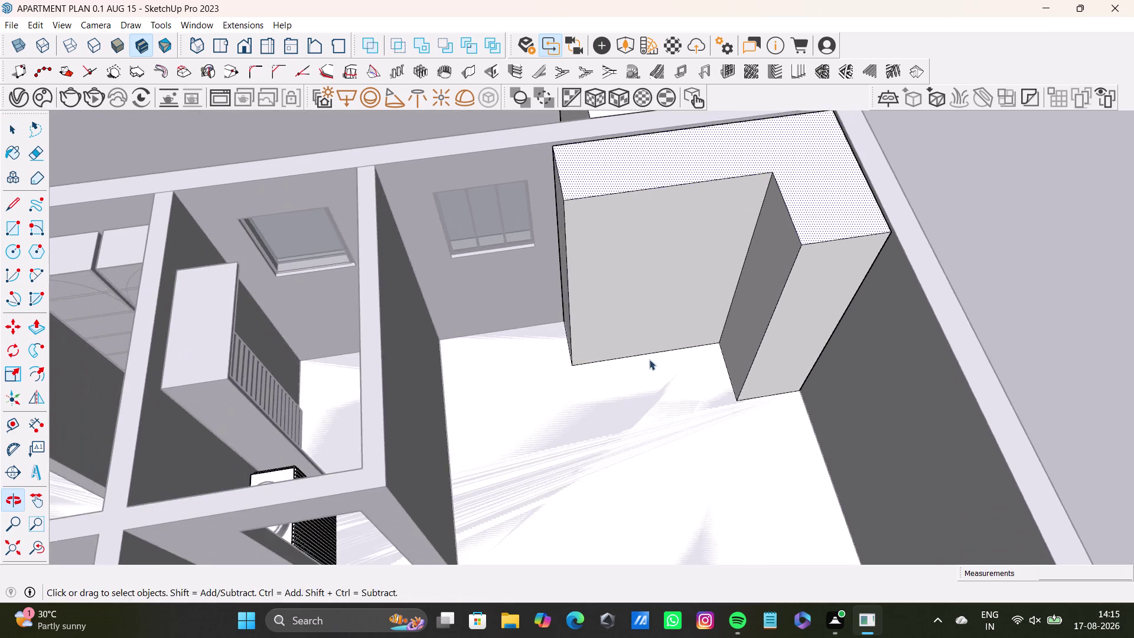
middle_drag(652, 377, 857, 374)
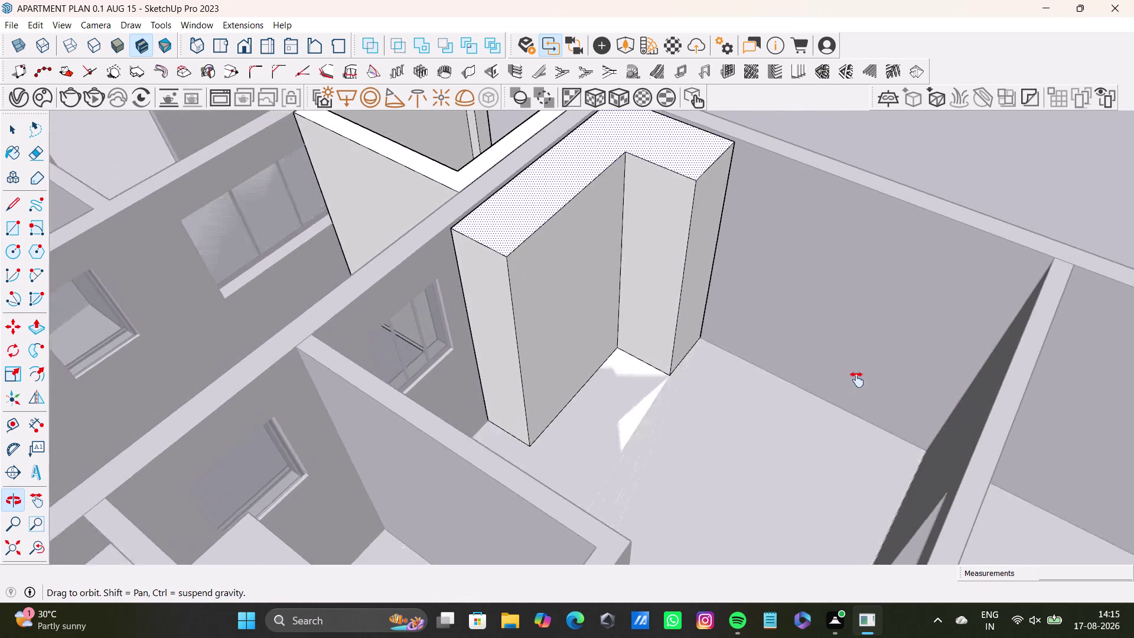
middle_drag(858, 374, 803, 488)
scroll(up, 3)
middle_drag(635, 392, 577, 392)
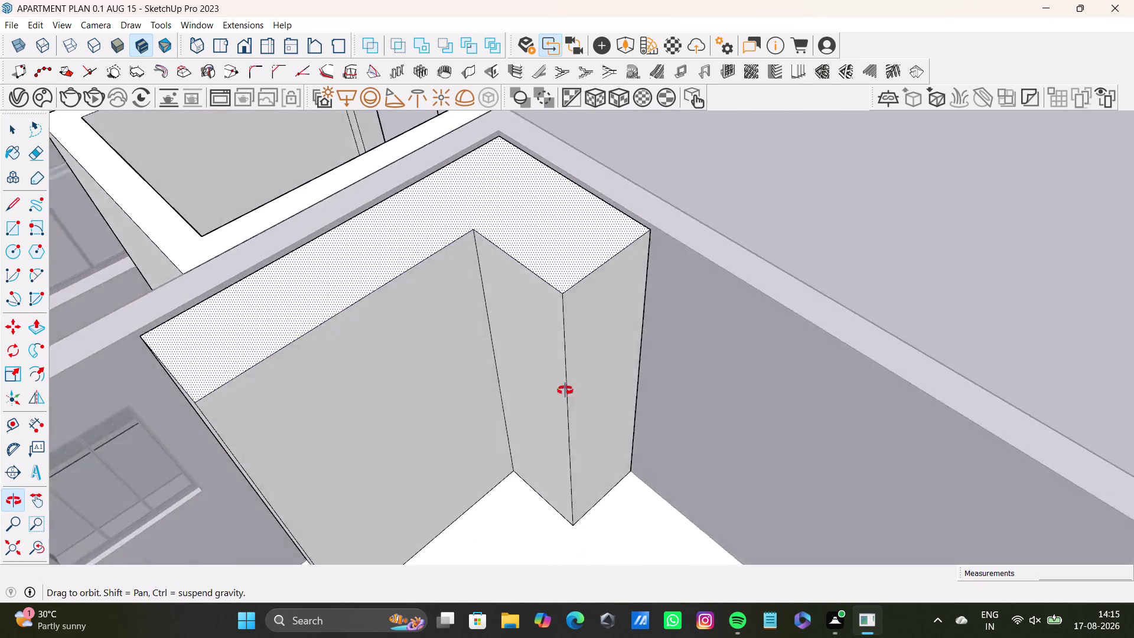
middle_drag(576, 392, 672, 396)
scroll(up, 3)
scroll(up, 3)
middle_drag(671, 404, 703, 390)
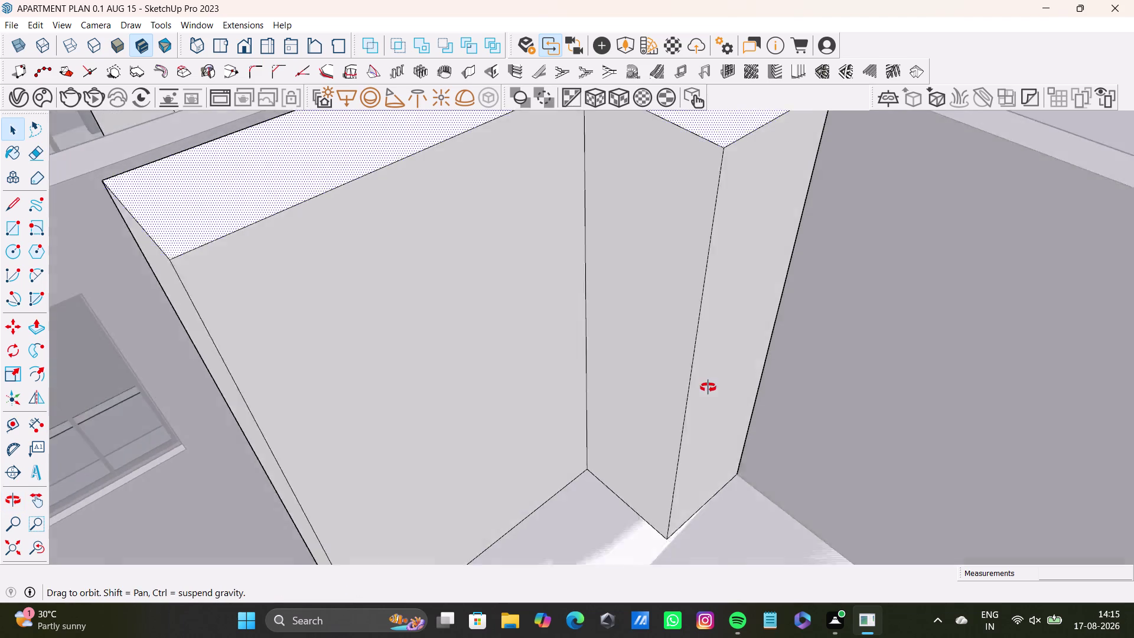
middle_drag(703, 389, 719, 434)
Push/Pull the short arm's inner face, then orbit out to face the wardrobe front.
key(space)
click(644, 384)
key(p)
drag(645, 384, 668, 373)
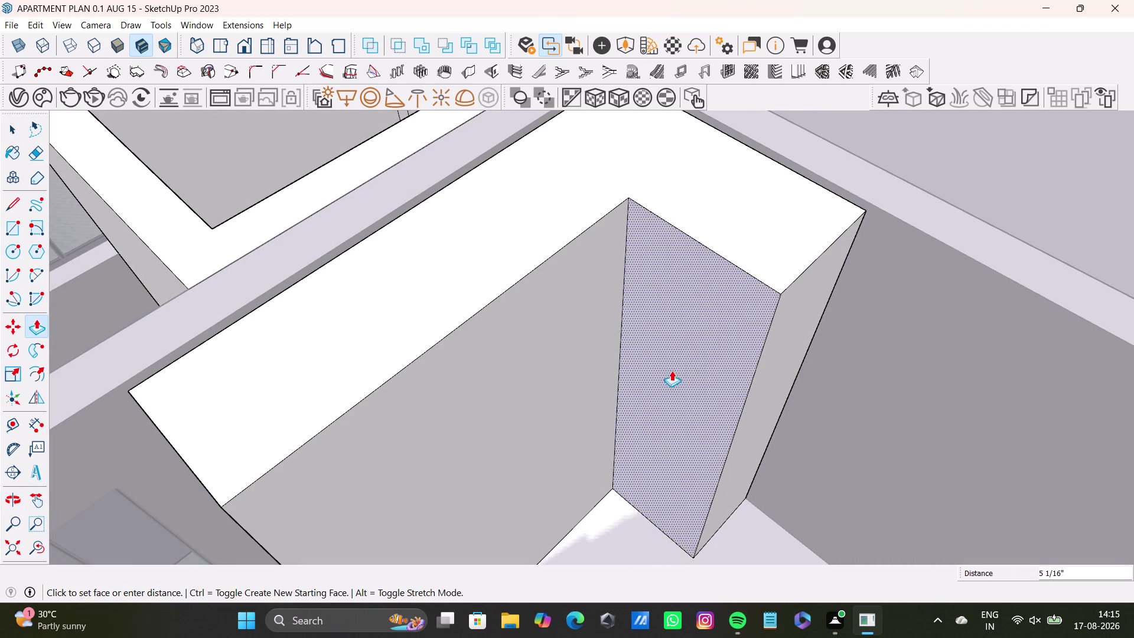
drag(667, 373, 682, 357)
key(space)
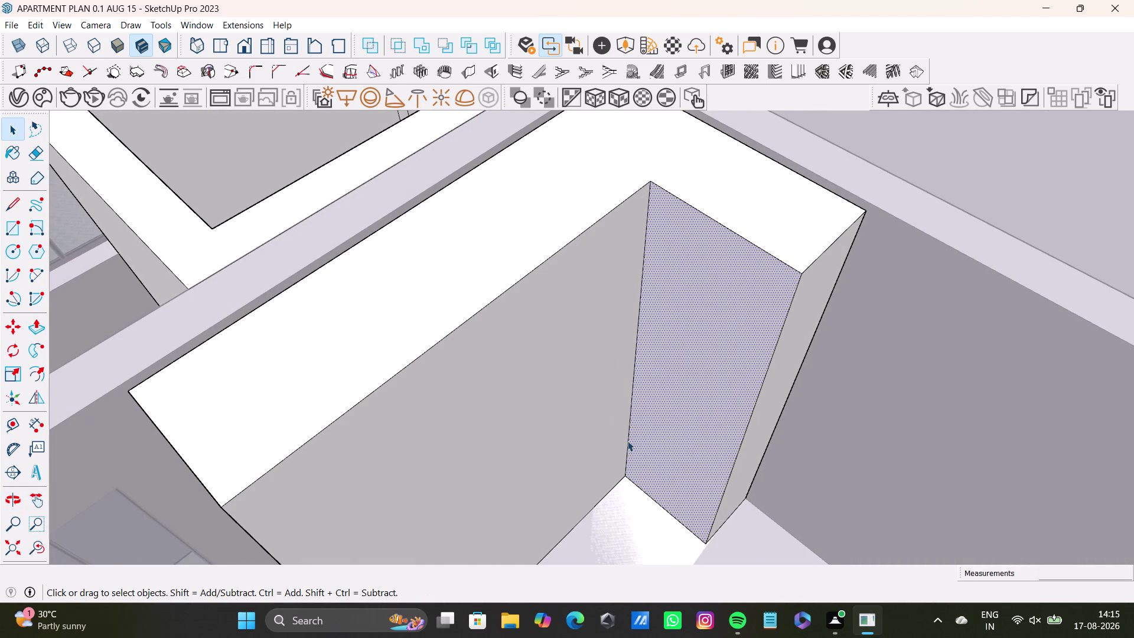
scroll(down, 3)
middle_drag(624, 444, 520, 404)
middle_drag(570, 427, 470, 462)
middle_drag(468, 456, 644, 480)
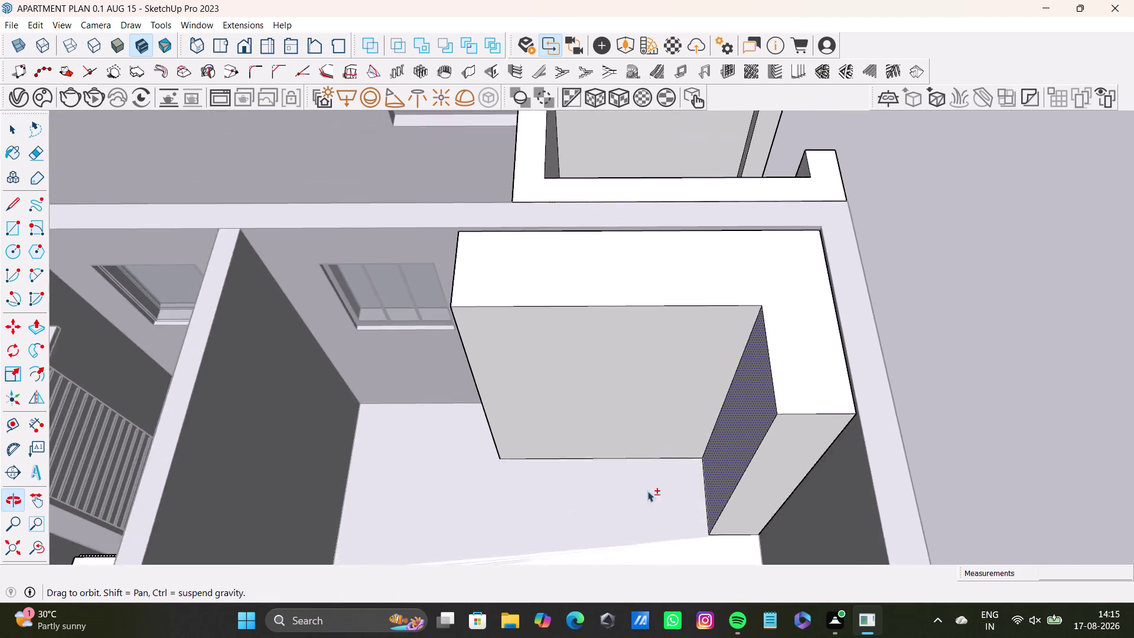
middle_drag(644, 480, 647, 487)
scroll(up, 3)
middle_drag(643, 481, 694, 402)
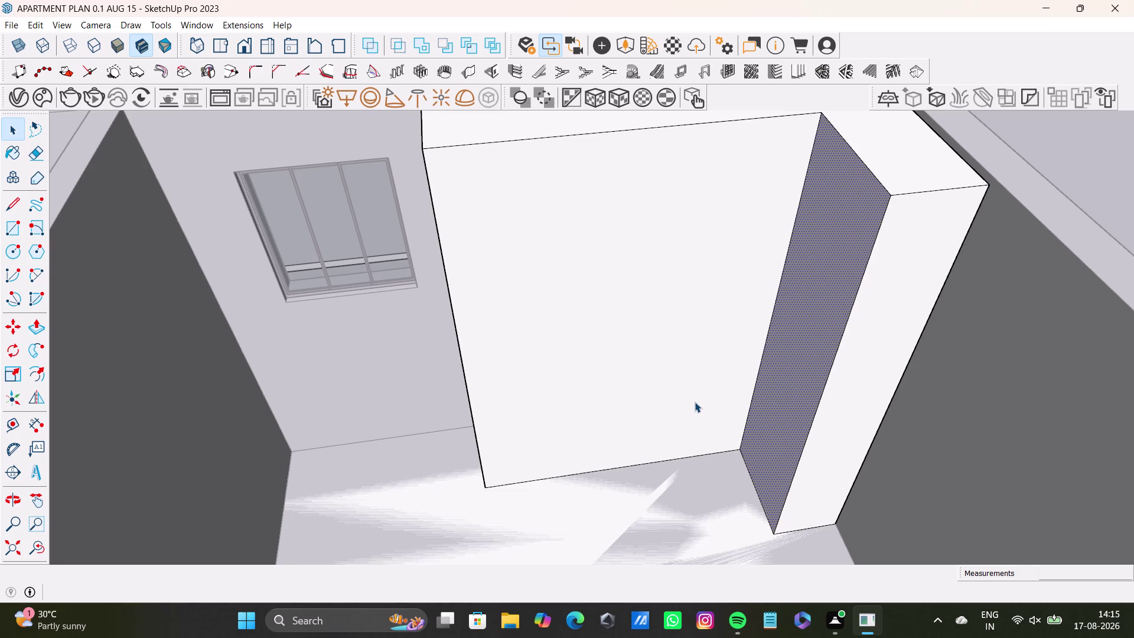
Orbit around the room to bring the wardrobe front into view.
key(space)
scroll(down, 3)
middle_drag(704, 407, 760, 411)
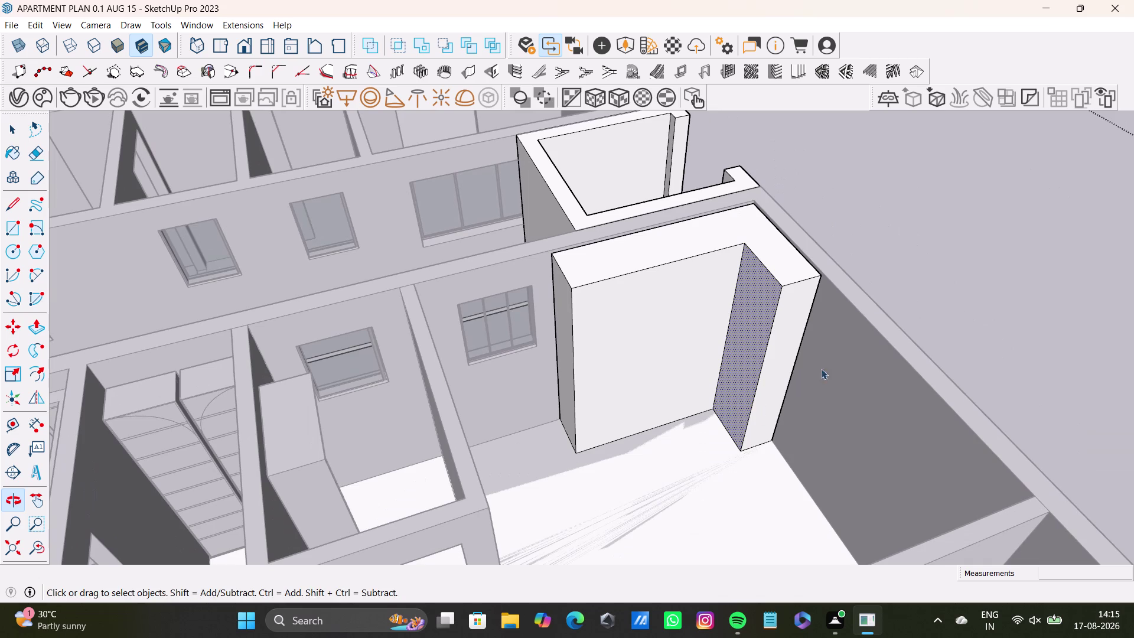
key(space)
click(984, 298)
scroll(up, 3)
middle_drag(709, 383, 712, 389)
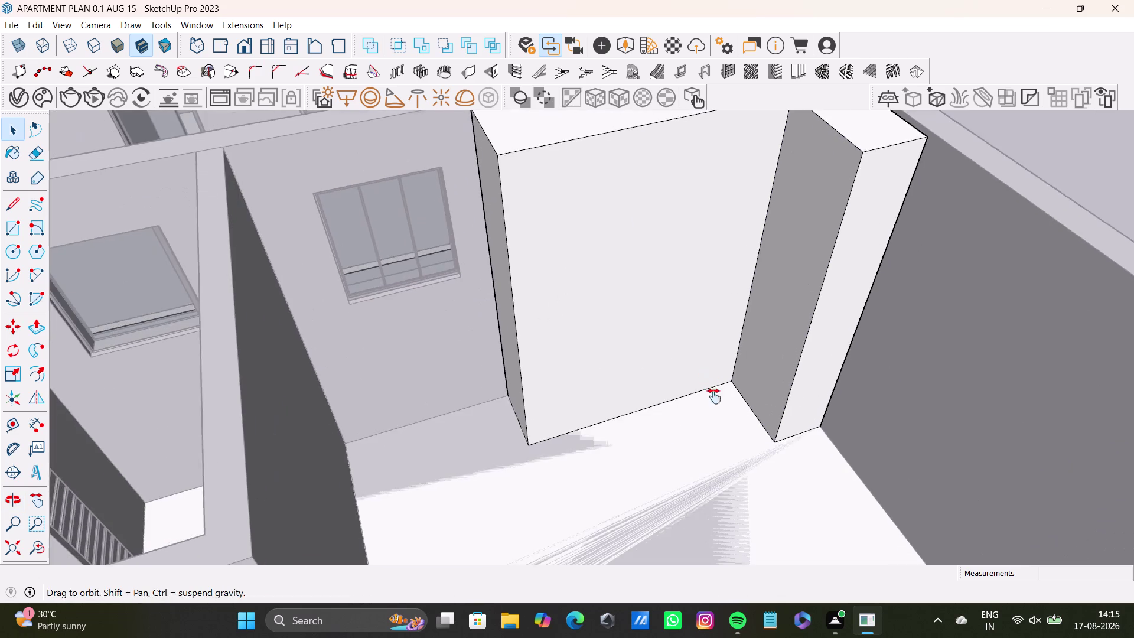
middle_drag(712, 389, 721, 536)
middle_drag(693, 468, 693, 381)
key(space)
Select the entire L-shaped wardrobe block, starting from its front face and edges.
click(693, 381)
double_click(694, 381)
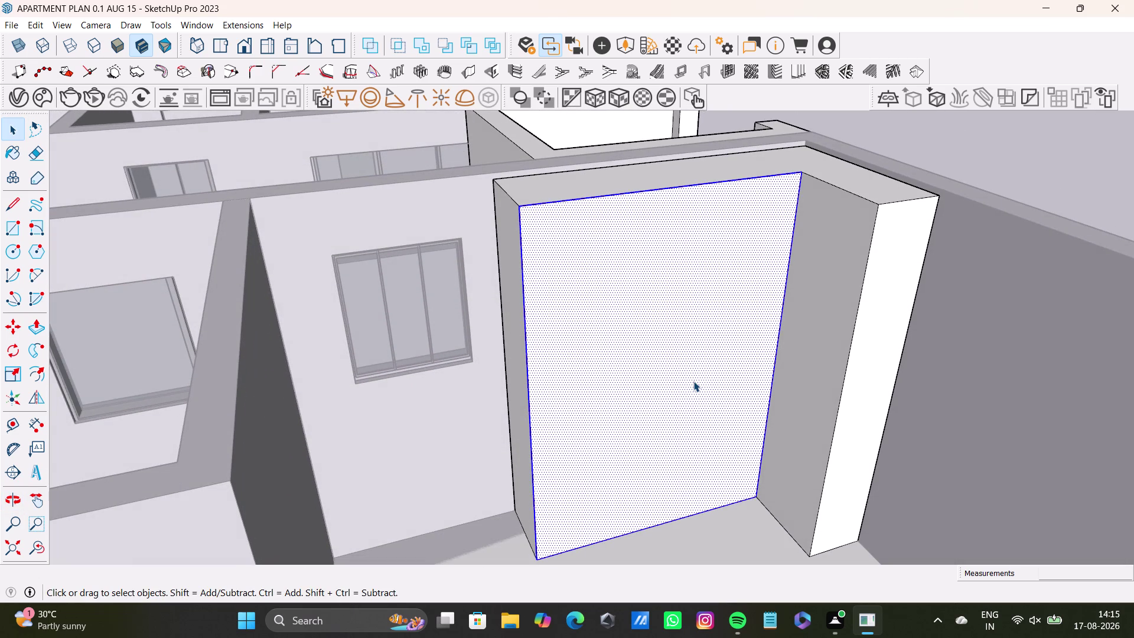
double_click(609, 367)
double_click(518, 304)
click(569, 186)
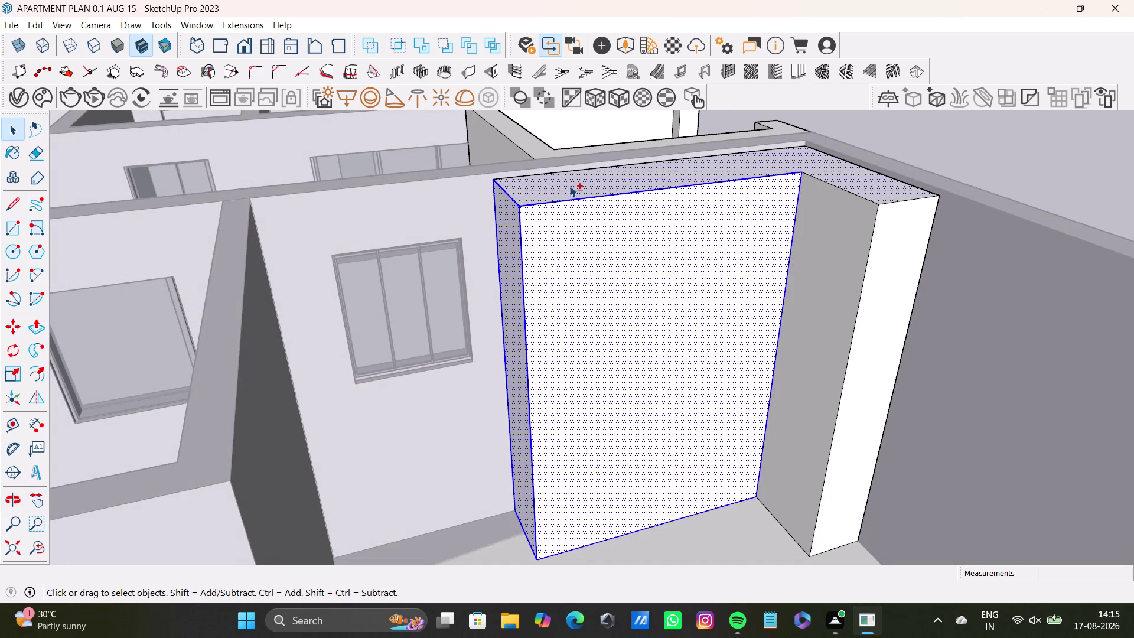
drag(570, 186, 577, 186)
double_click(851, 235)
double_click(878, 250)
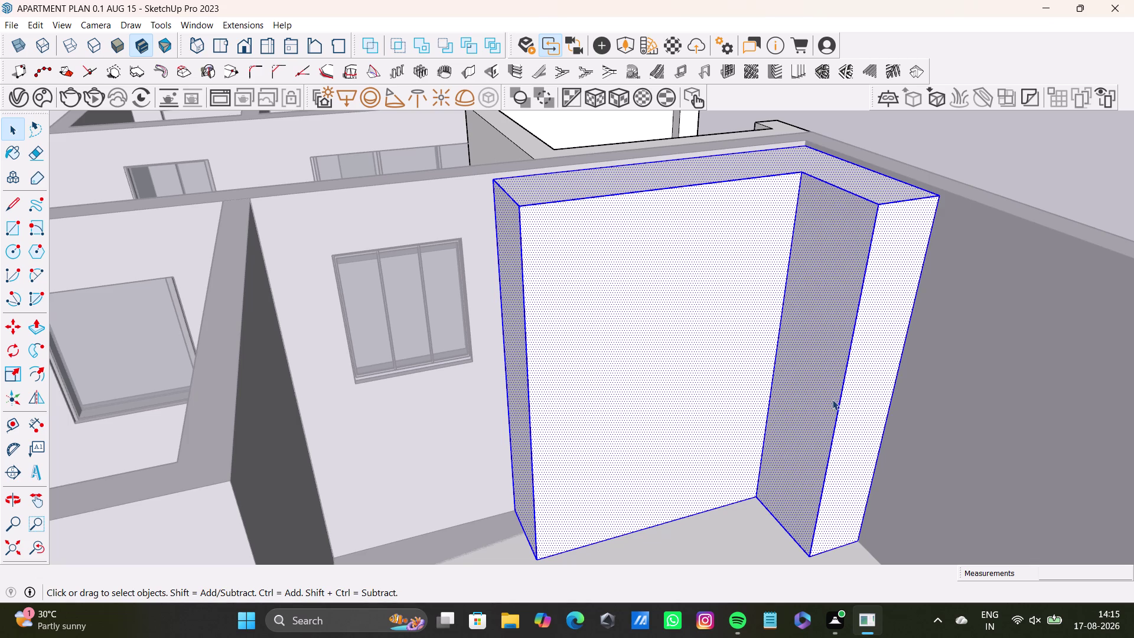
Make the selected wardrobe block a group from the context menu.
right_click(833, 397)
right_click(834, 398)
click(909, 230)
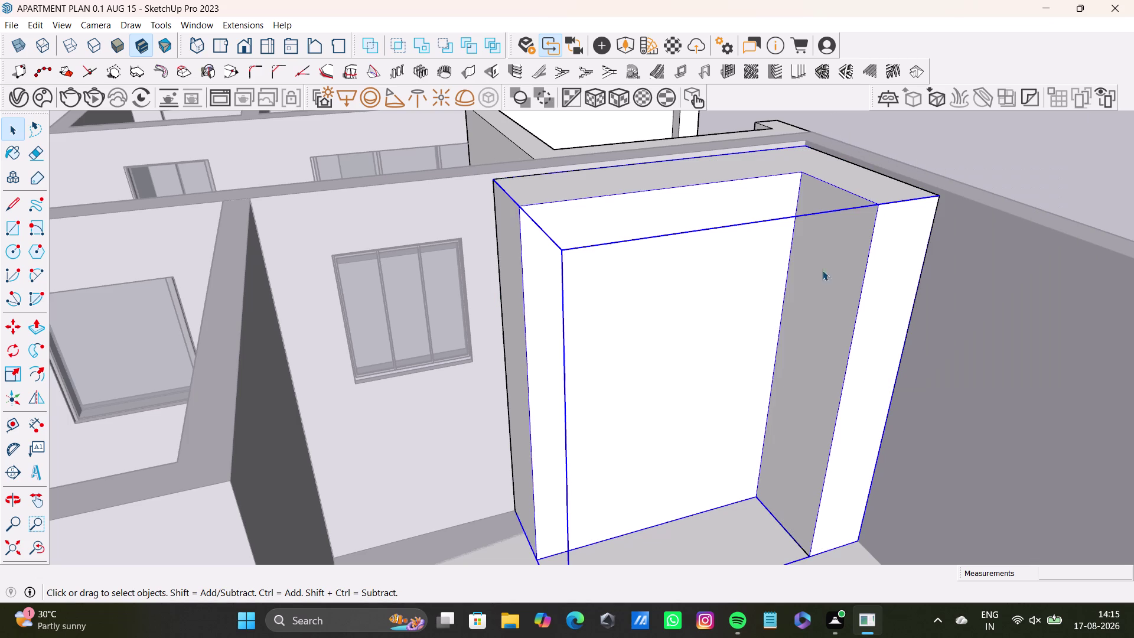
Clear the selection and enter the wardrobe group to edit it.
key(space)
click(1005, 183)
click(1018, 179)
triple_click(1023, 178)
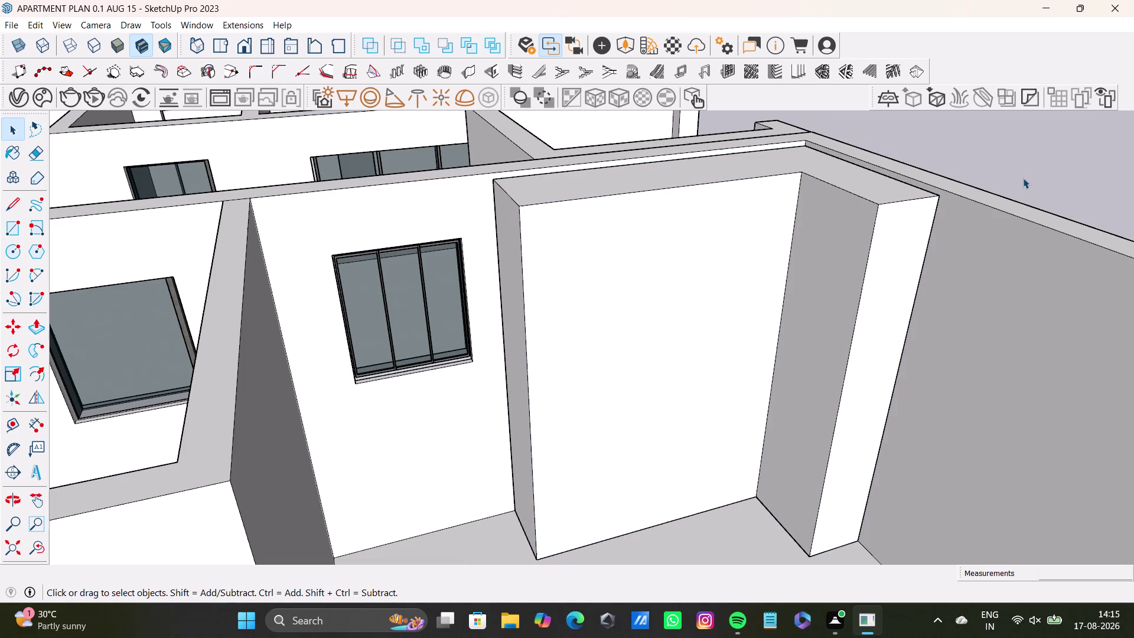
click(1022, 178)
click(867, 241)
double_click(873, 249)
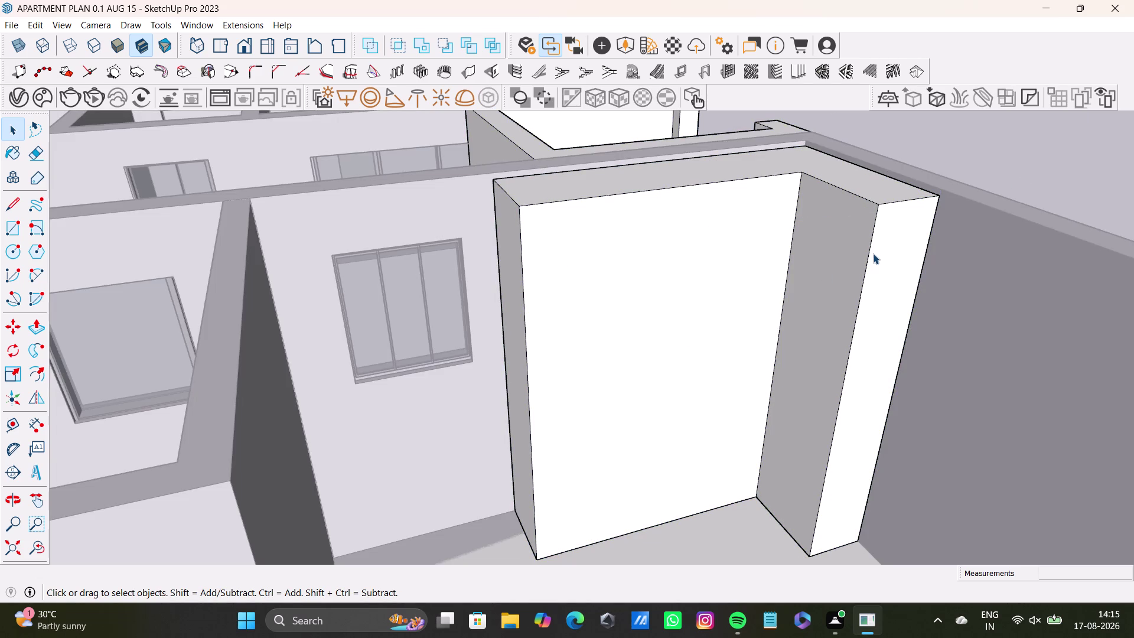
double_click(872, 254)
Place a vertical guide near the middle of the wardrobe front with Tape Measure.
middle_drag(620, 357, 710, 344)
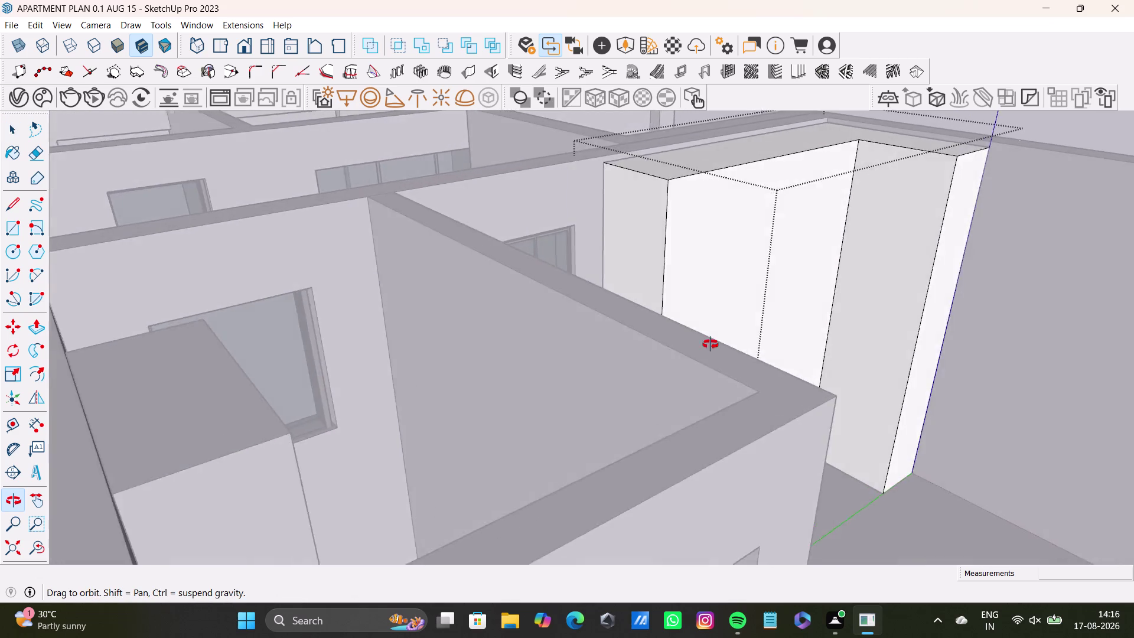
middle_drag(710, 344, 613, 382)
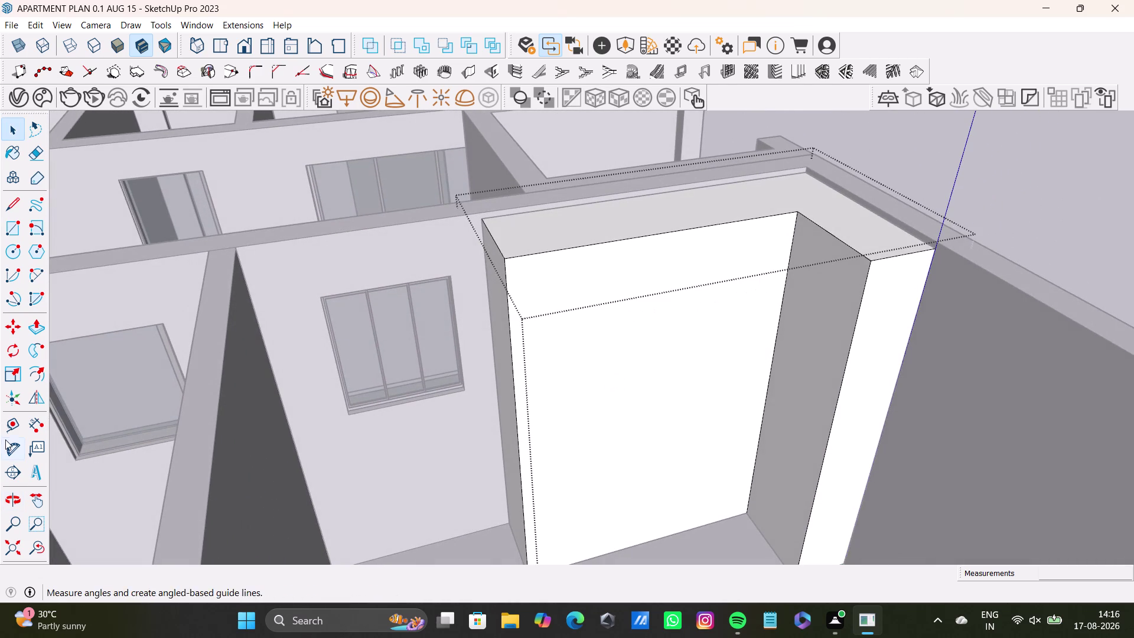
click(11, 428)
scroll(up, 3)
click(524, 444)
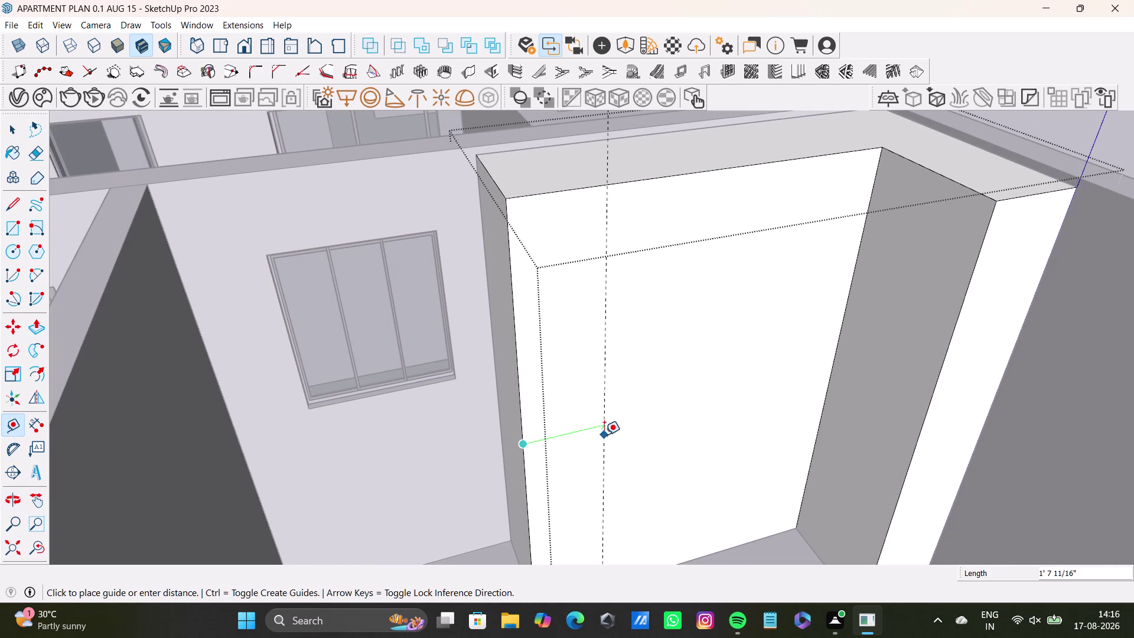
click(634, 432)
Inspect the wardrobe base, return to the whole-front view, and undo the last change.
middle_drag(682, 456, 646, 417)
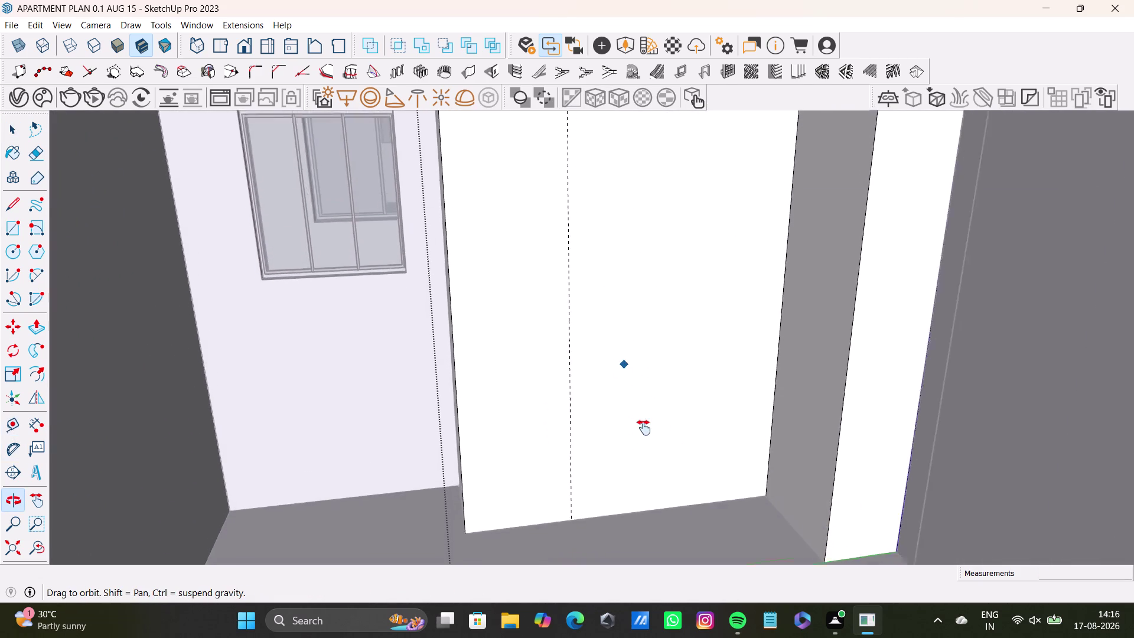
middle_drag(646, 417, 606, 494)
middle_drag(604, 426, 594, 505)
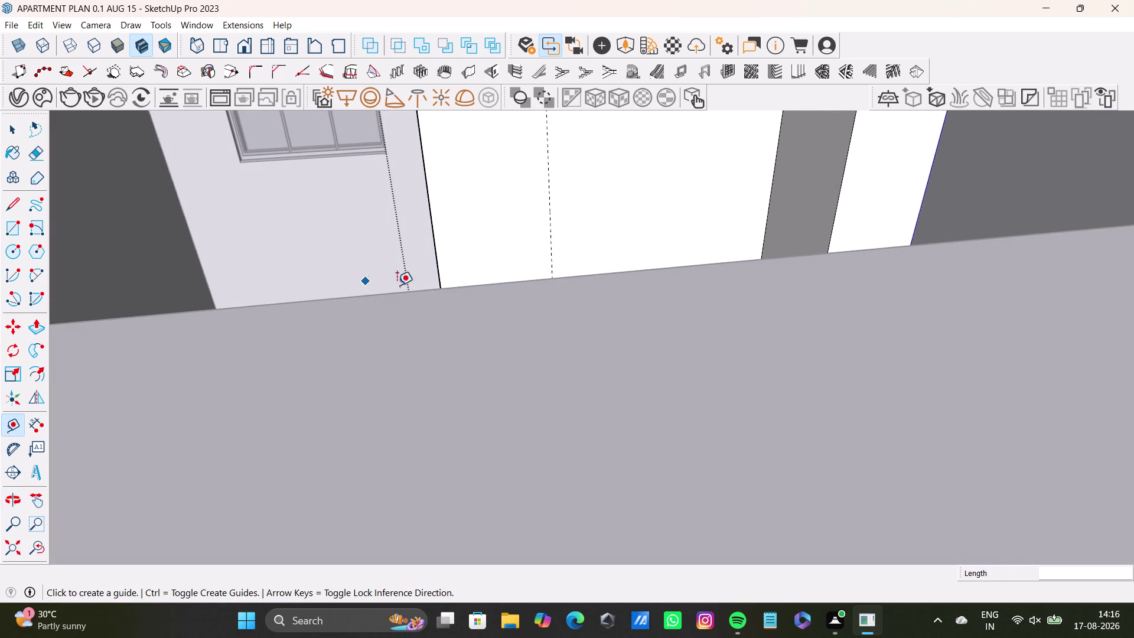
scroll(down, 3)
click(27, 553)
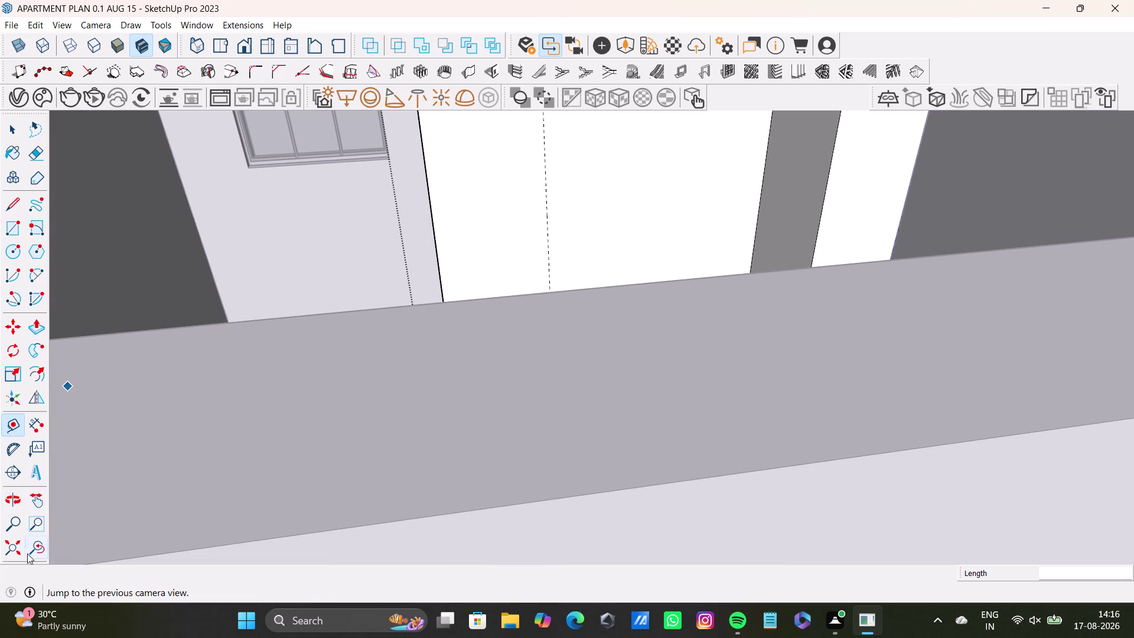
middle_drag(387, 378, 645, 570)
scroll(down, 3)
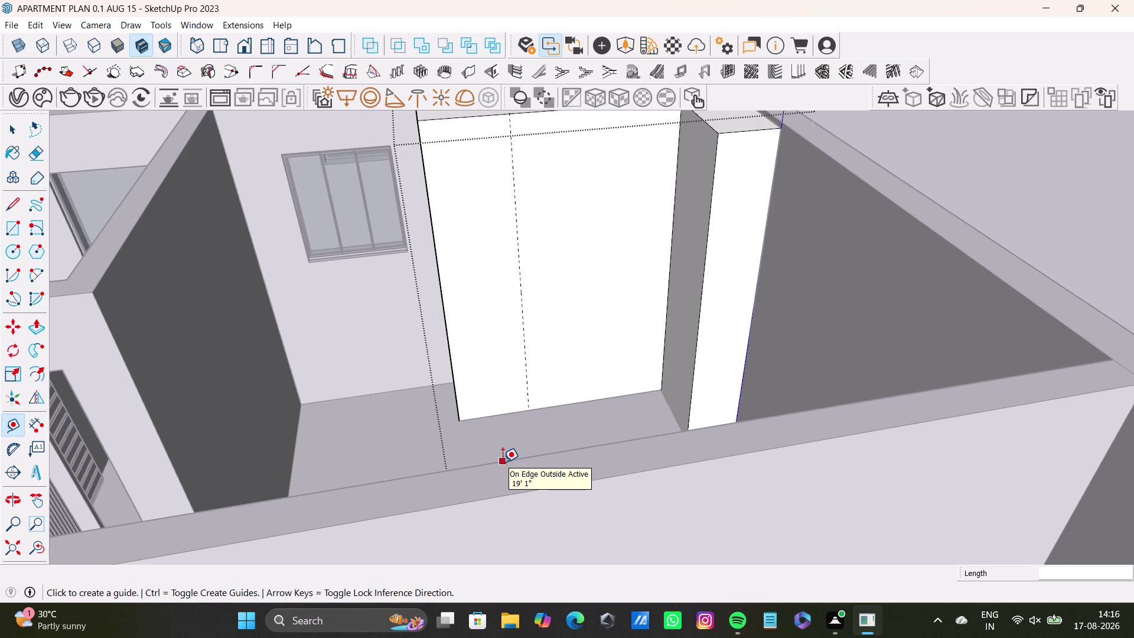
key(ctrl+z)
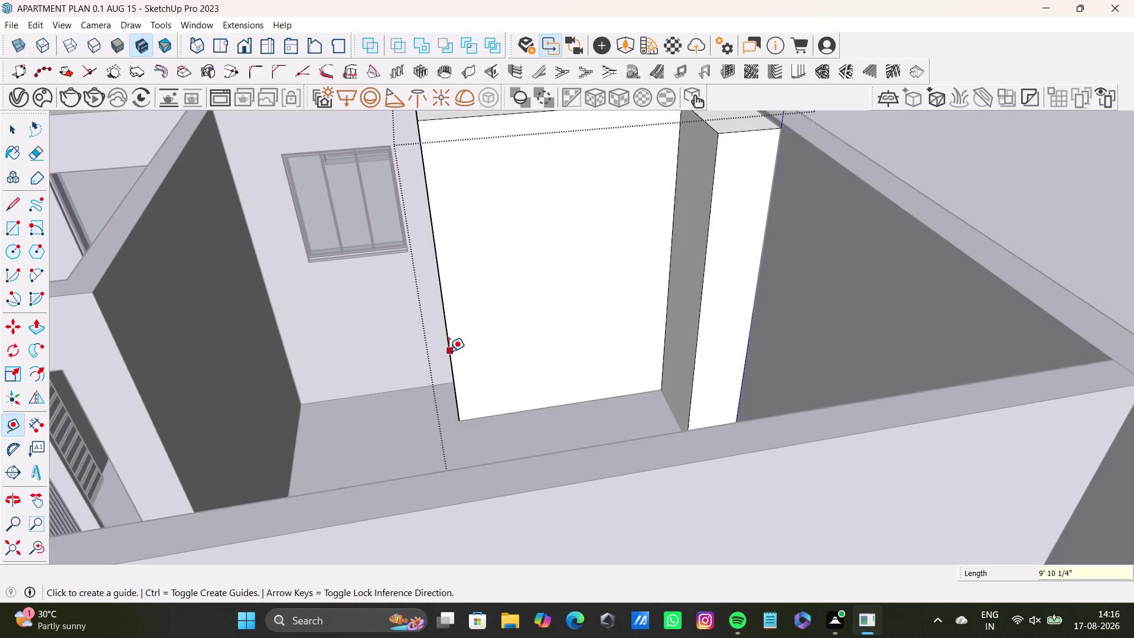
Add a guide 0.5" from the front's left edge, redoing it after an undo.
click(449, 351)
text(0.)
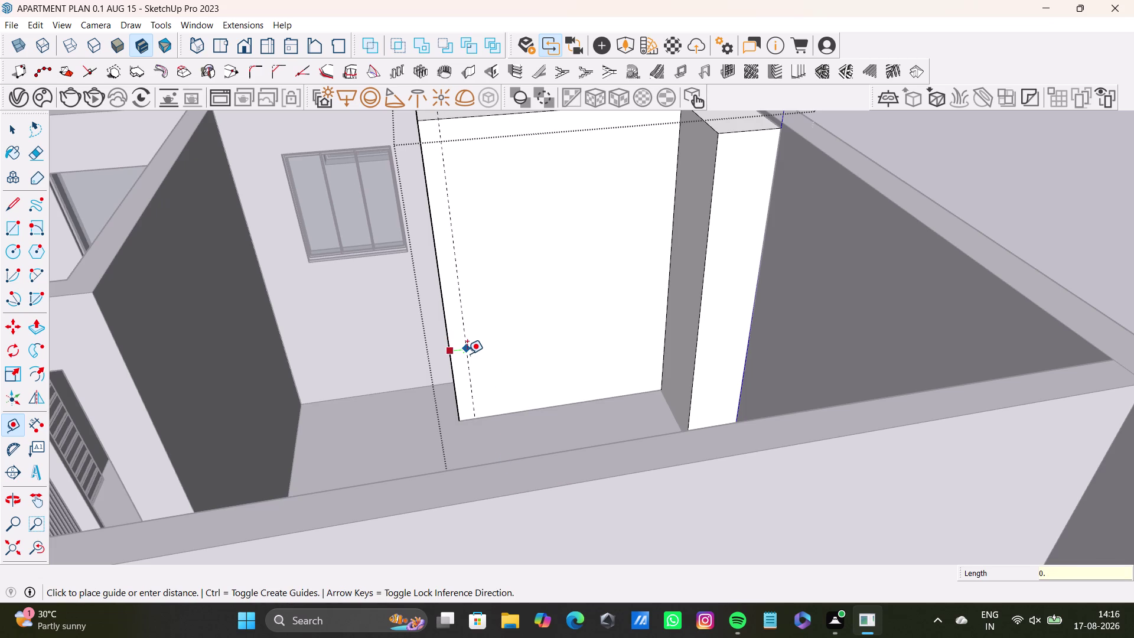
text(5)
key(shift+quotedbl)
key(Return)
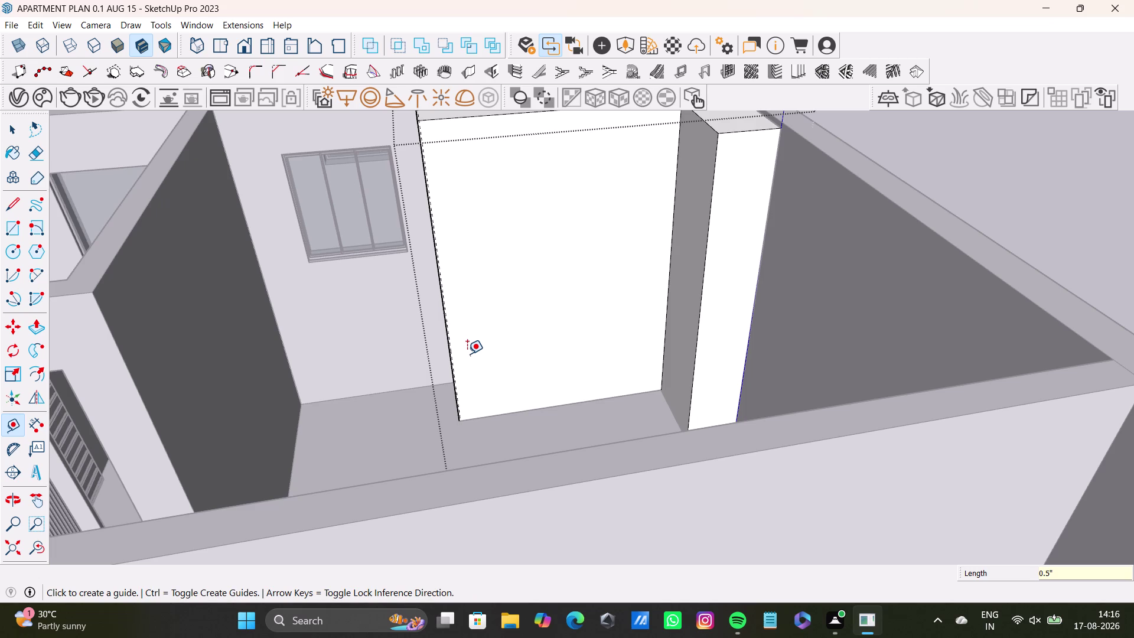
key(ctrl+z)
scroll(up, 3)
drag(445, 334, 458, 335)
text(0.5)
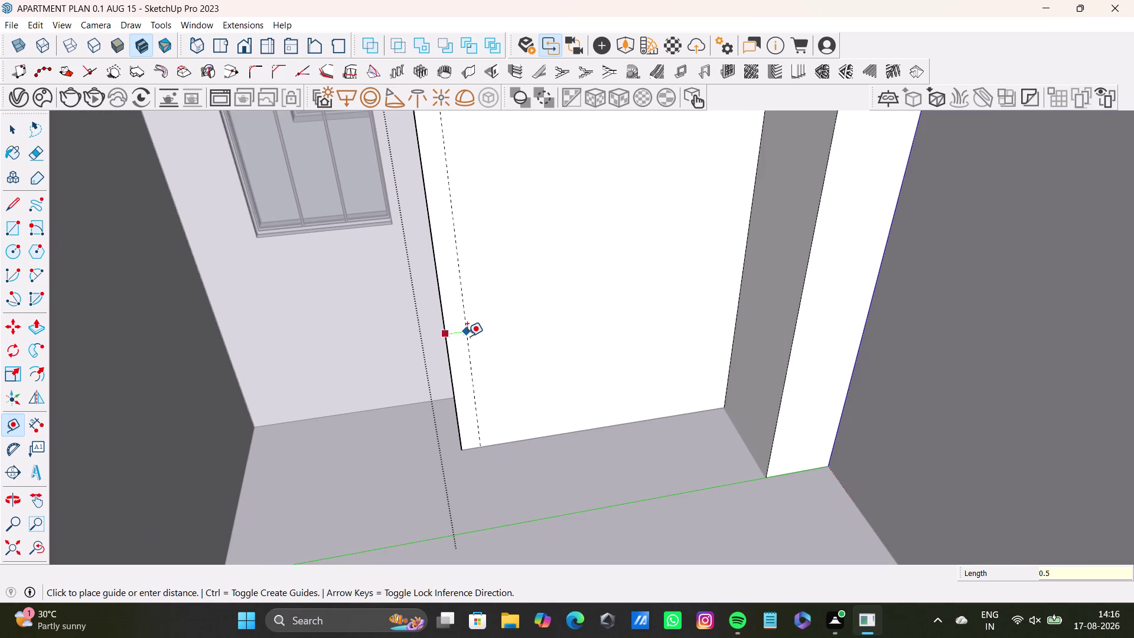
key(shift+quotedbl)
key(Return)
scroll(down, 3)
Place a guide near the front's centre and another 0.5" from it.
middle_drag(470, 329, 503, 435)
scroll(up, 3)
click(472, 329)
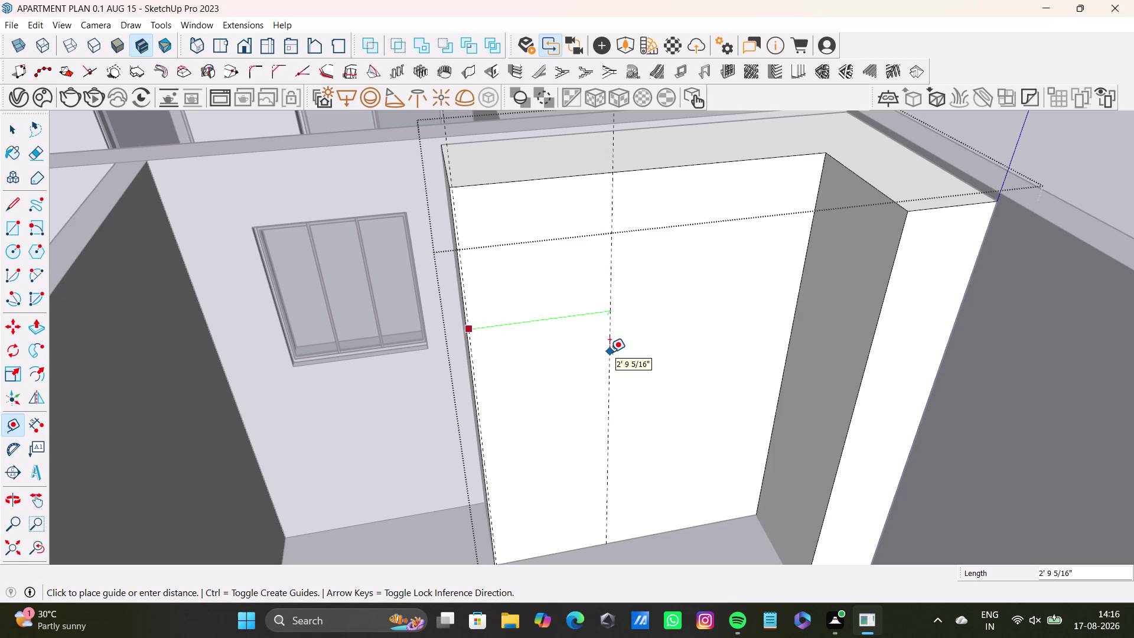
click(619, 352)
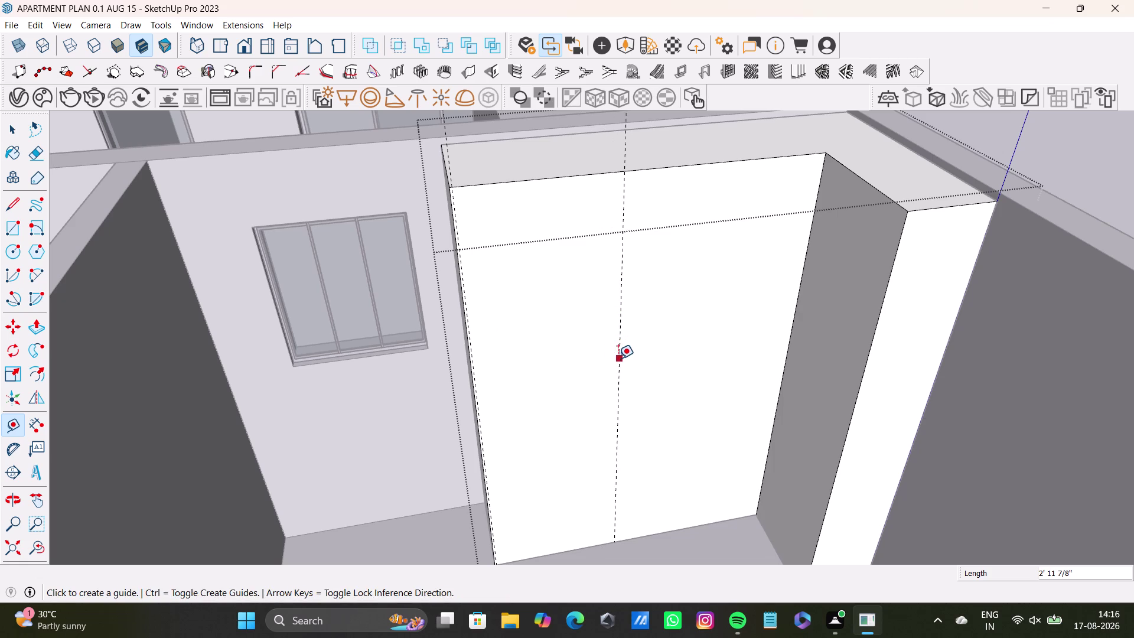
click(617, 358)
text(0.)
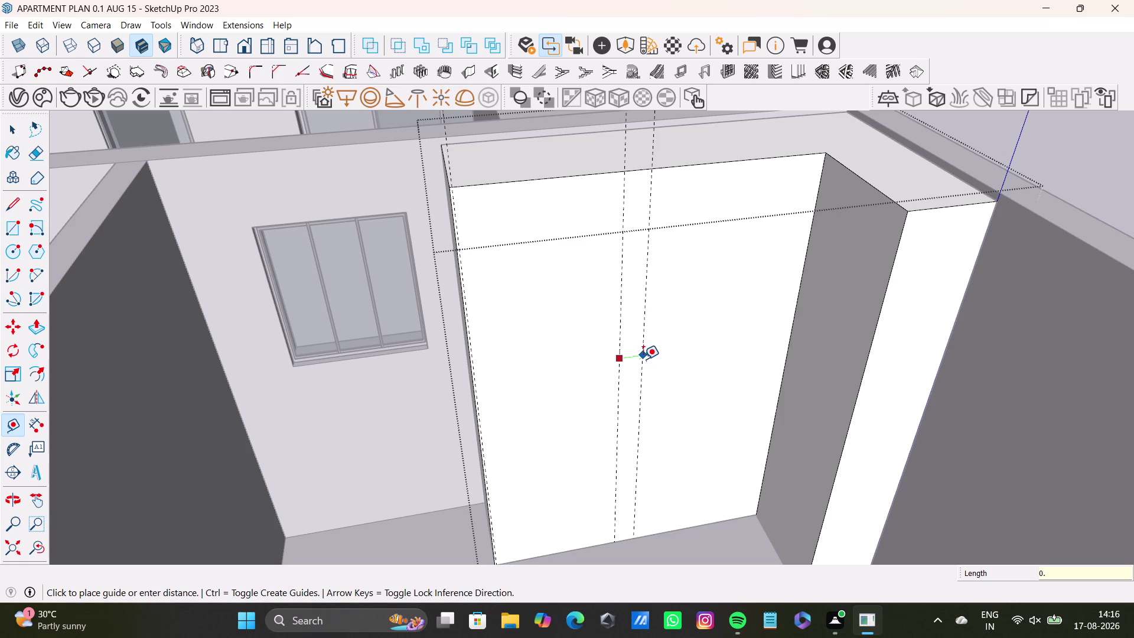
text(5)
key(shift+quotedbl)
key(Return)
Add a guide about two feet further right, plus a partner guide 0.5" from it.
scroll(up, 3)
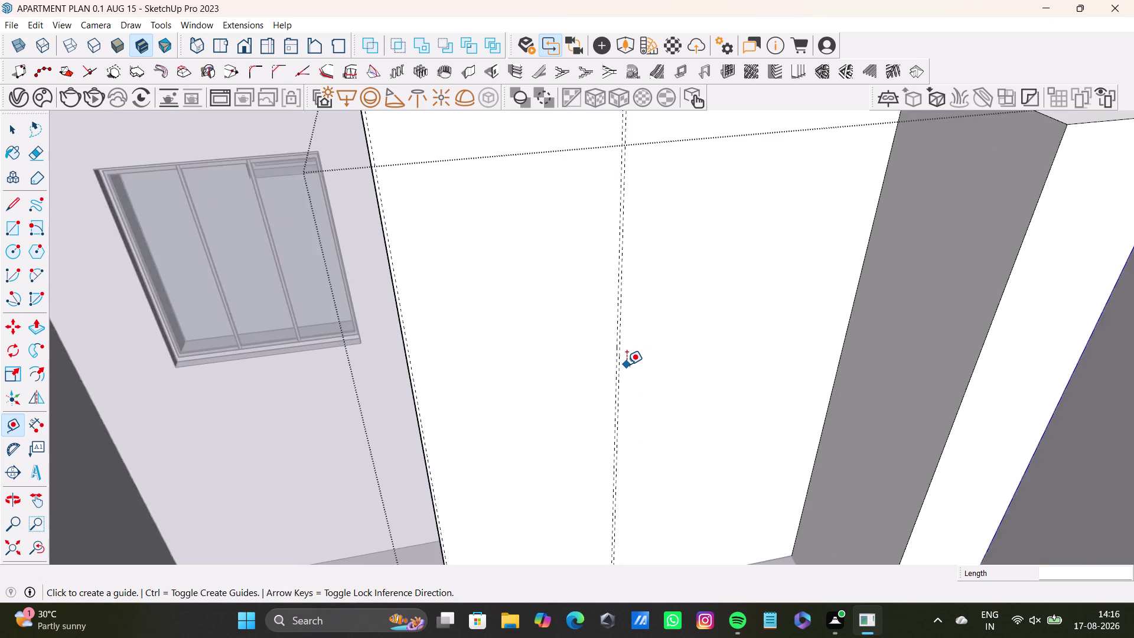
scroll(up, 3)
click(620, 371)
scroll(down, 3)
middle_drag(780, 392, 674, 453)
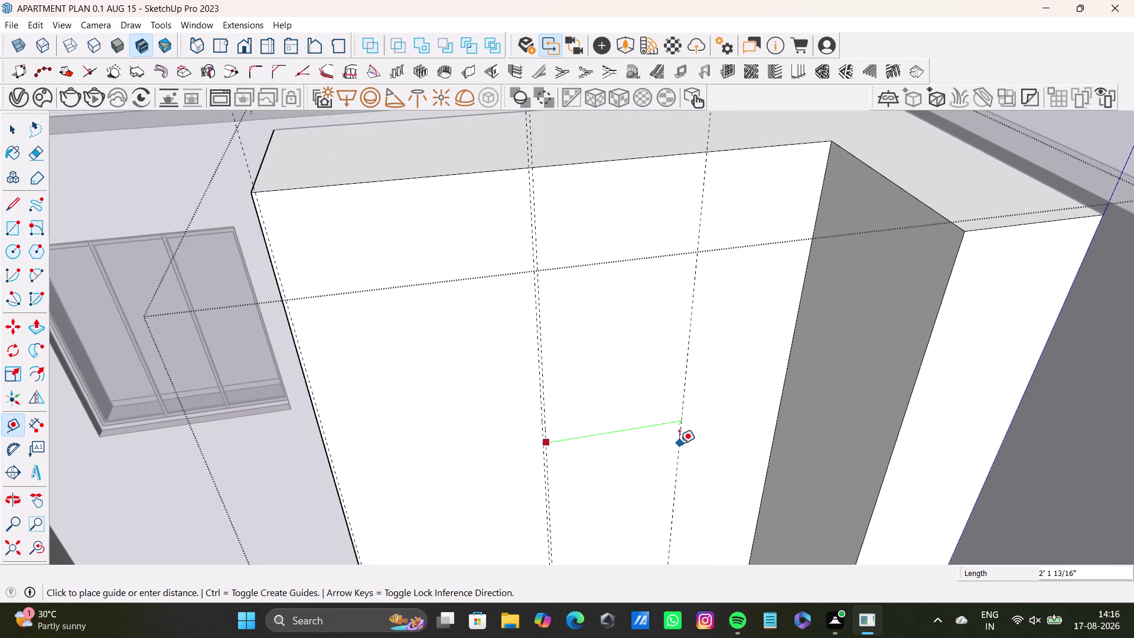
click(679, 444)
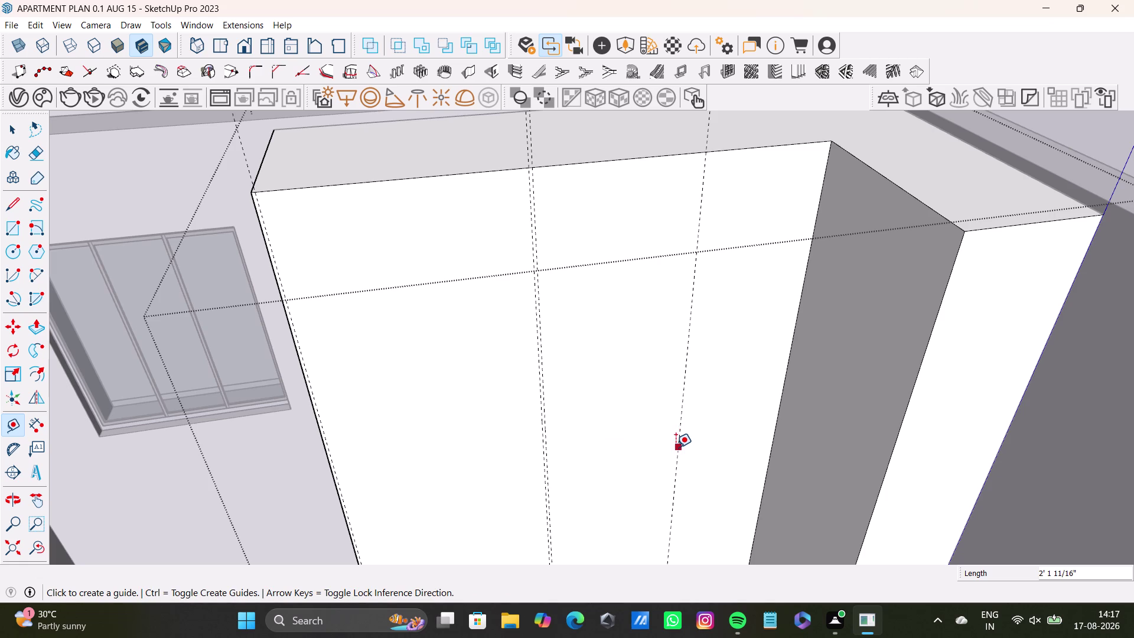
click(675, 447)
text(0.5)
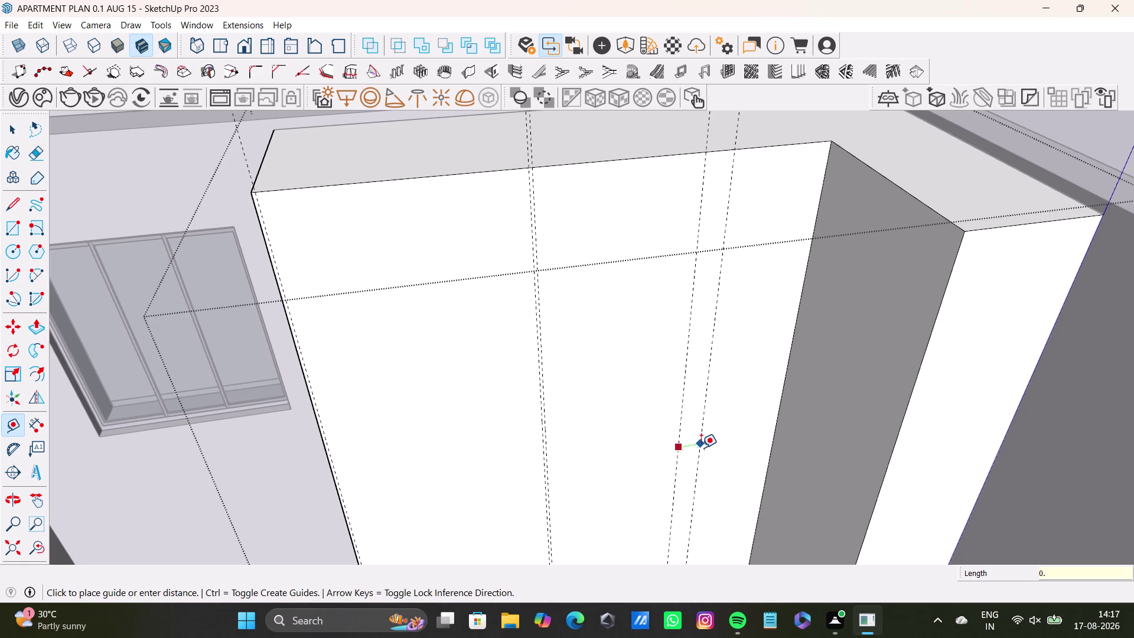
key(shift+quotedbl)
key(Return)
scroll(down, 3)
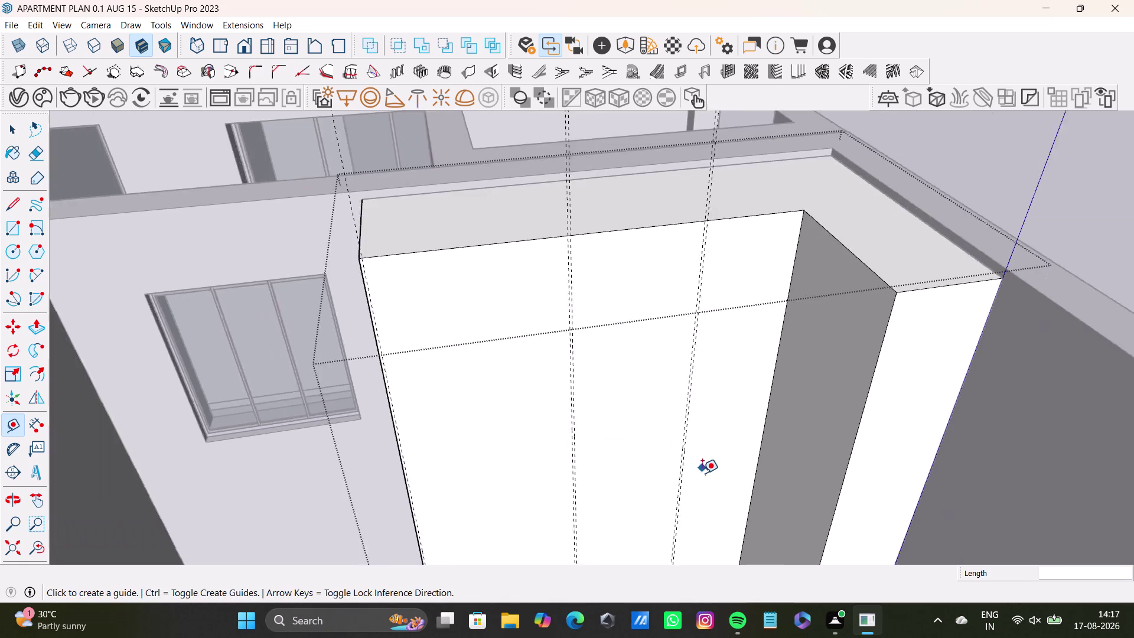
middle_drag(700, 475, 710, 396)
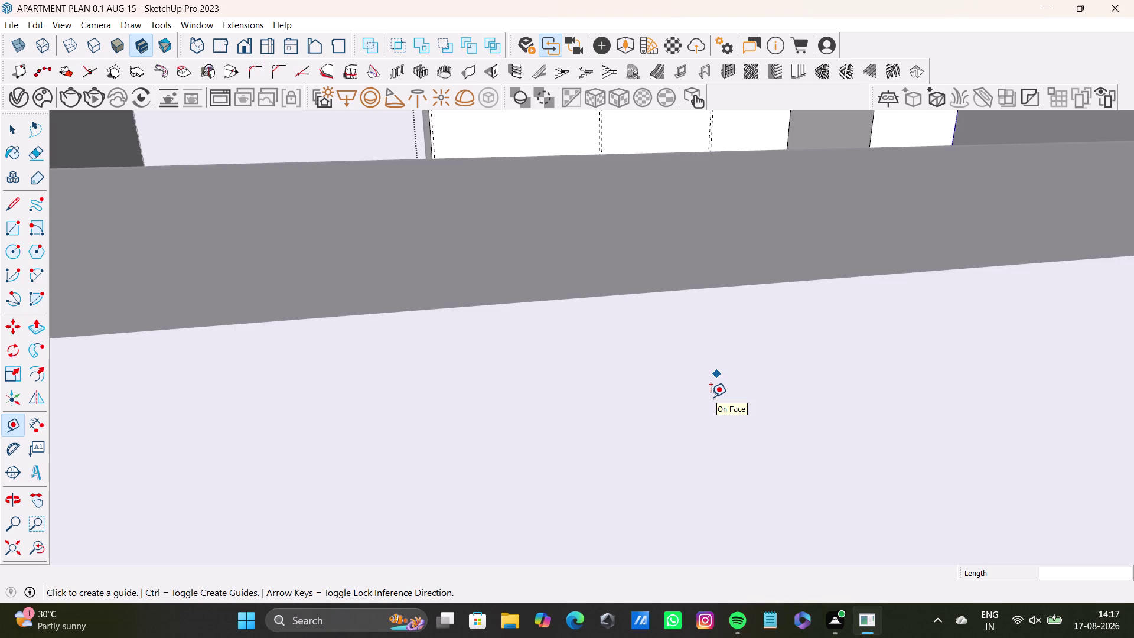